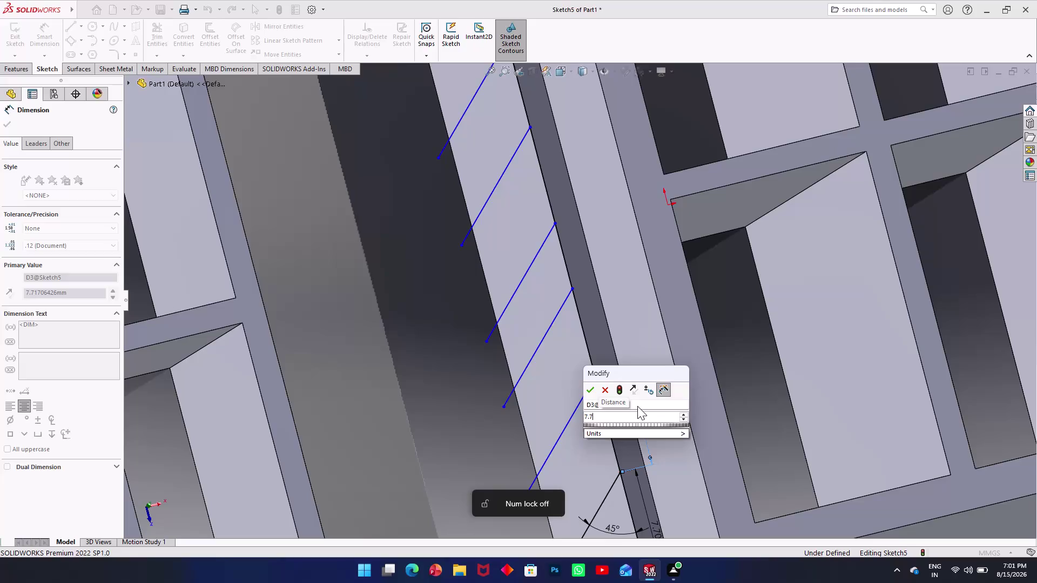
Confirm the pending 7.70 mm spacing and add the next 7.70 mm endpoint dimension.
key(Return)
scroll(up, 3)
scroll(down, 3)
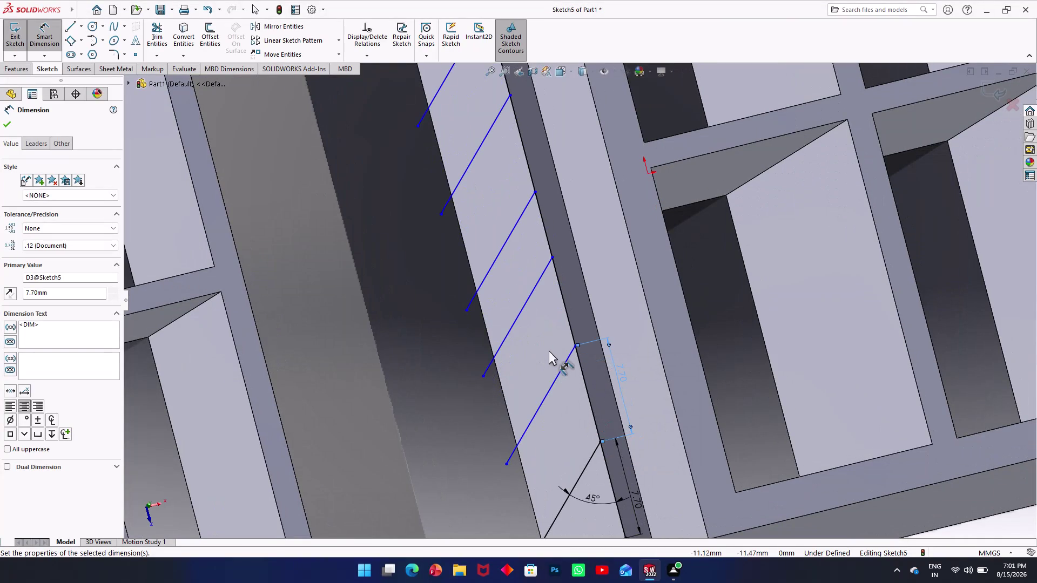
click(573, 344)
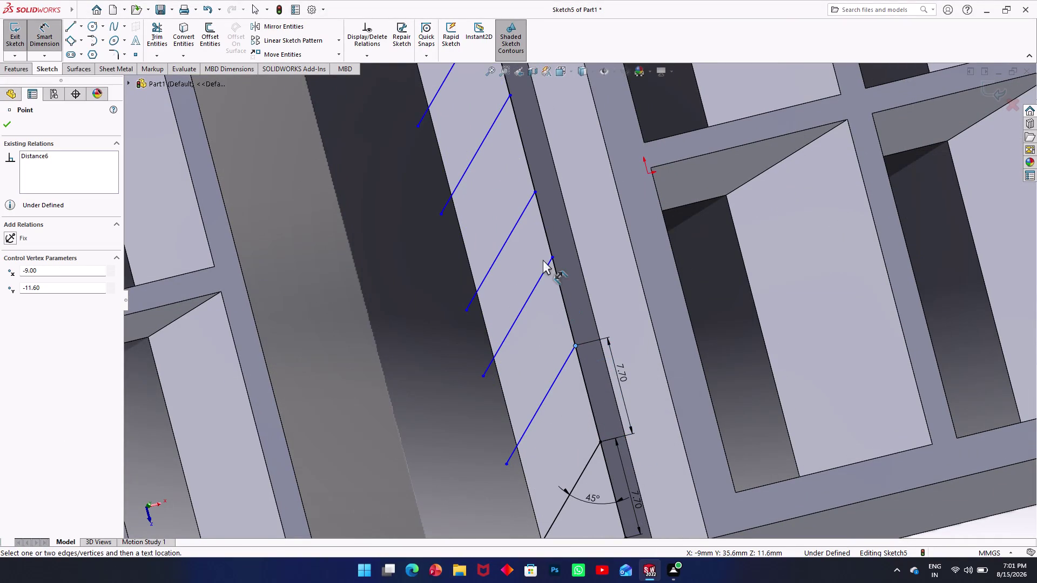
click(553, 255)
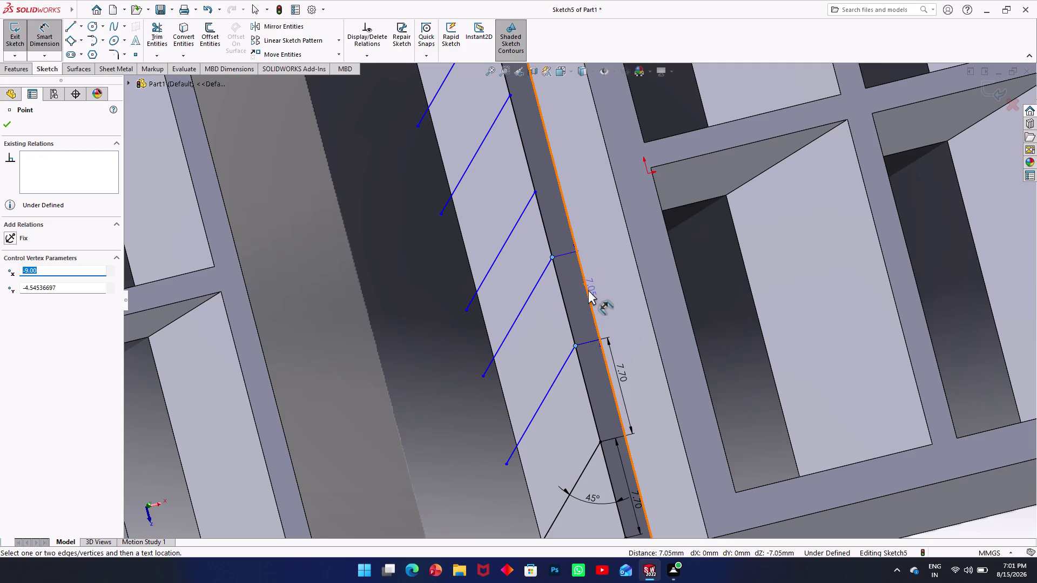
click(588, 290)
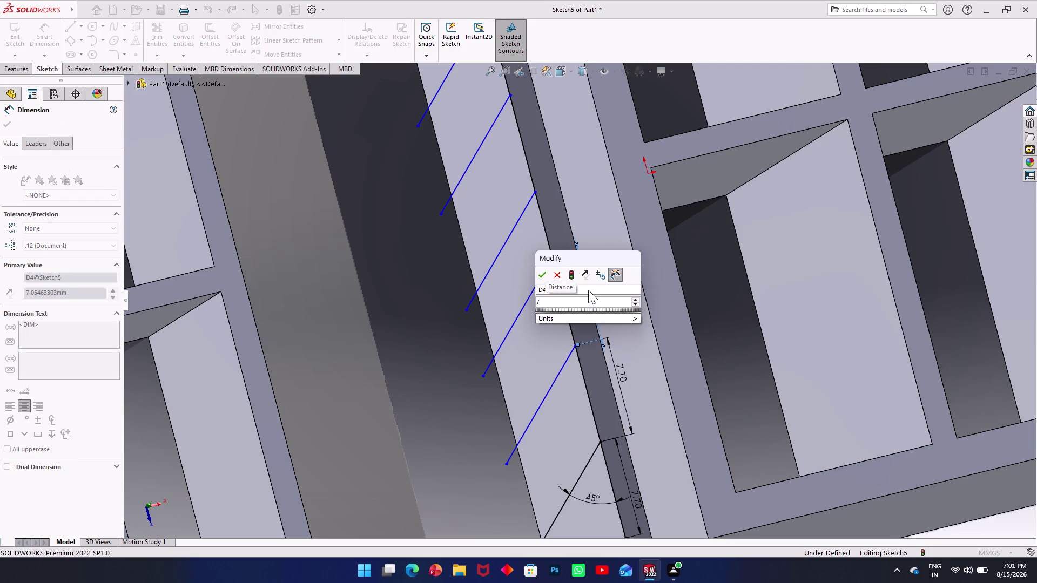
text(.7)
key(Return)
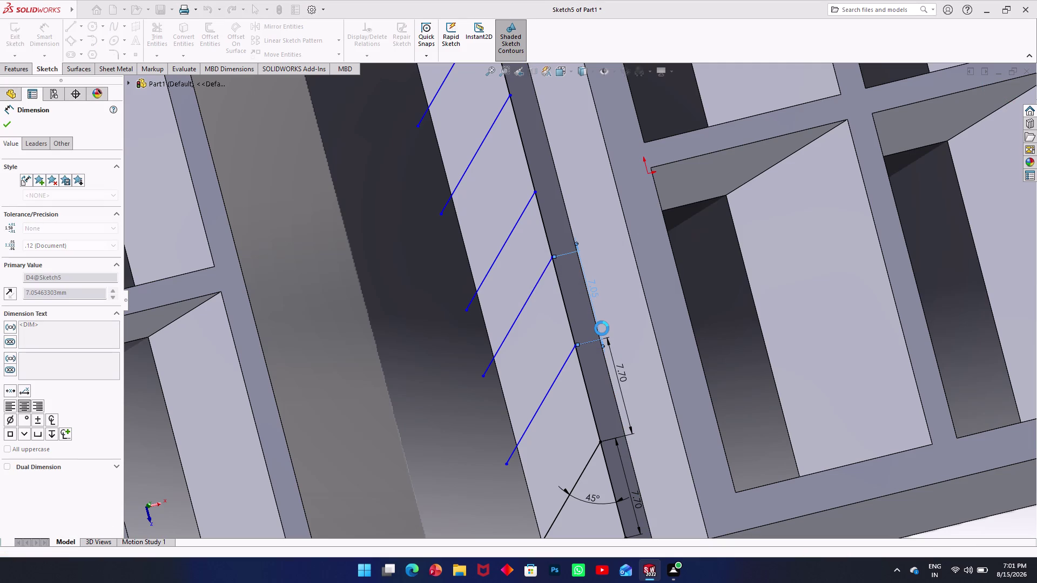
click(550, 246)
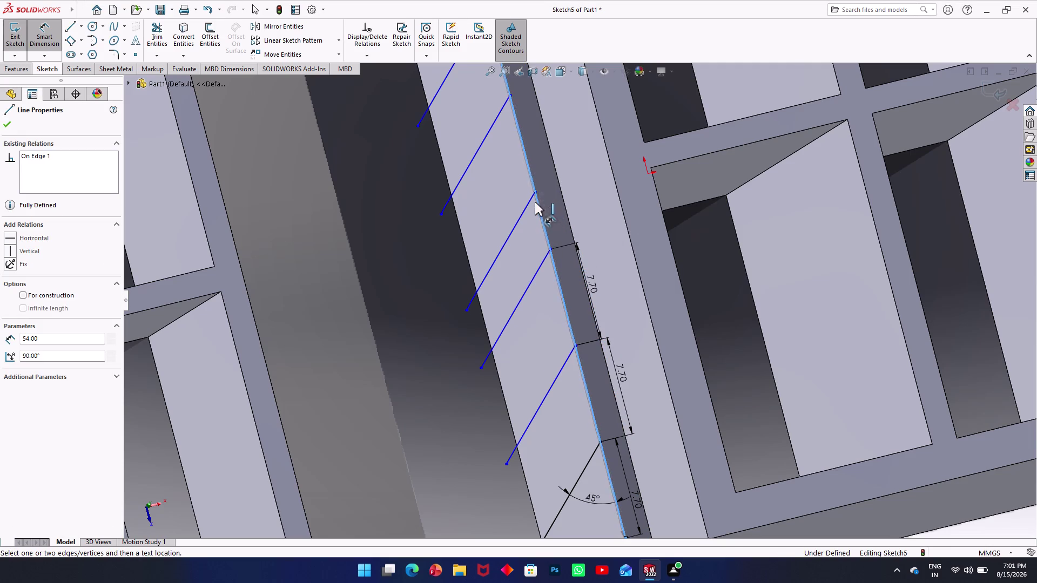
key(Escape)
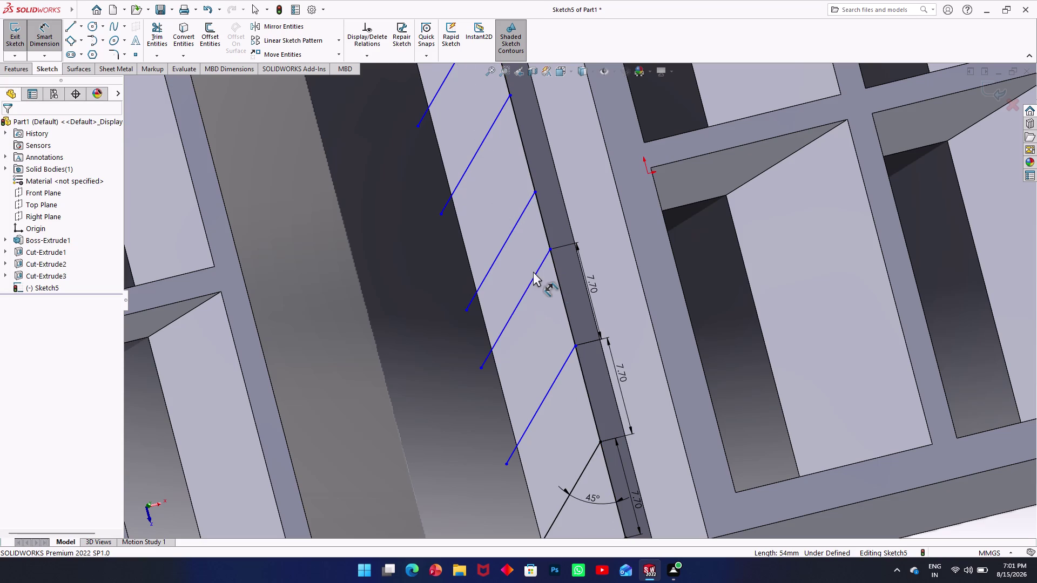
Add two more 7.70 mm spacing dimensions between endpoints further up the rib edge.
click(548, 251)
click(533, 191)
click(570, 212)
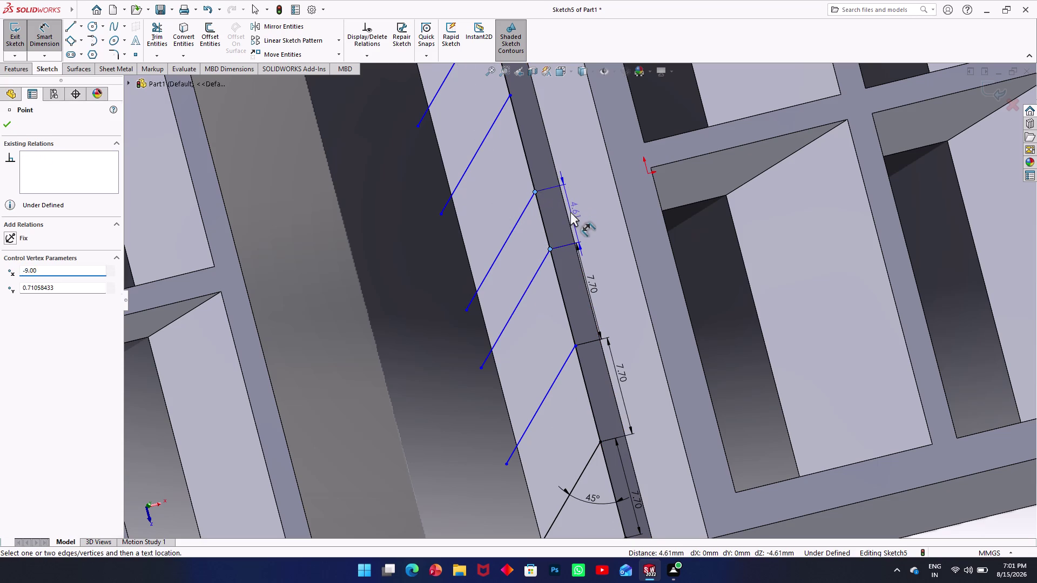
text(7.)
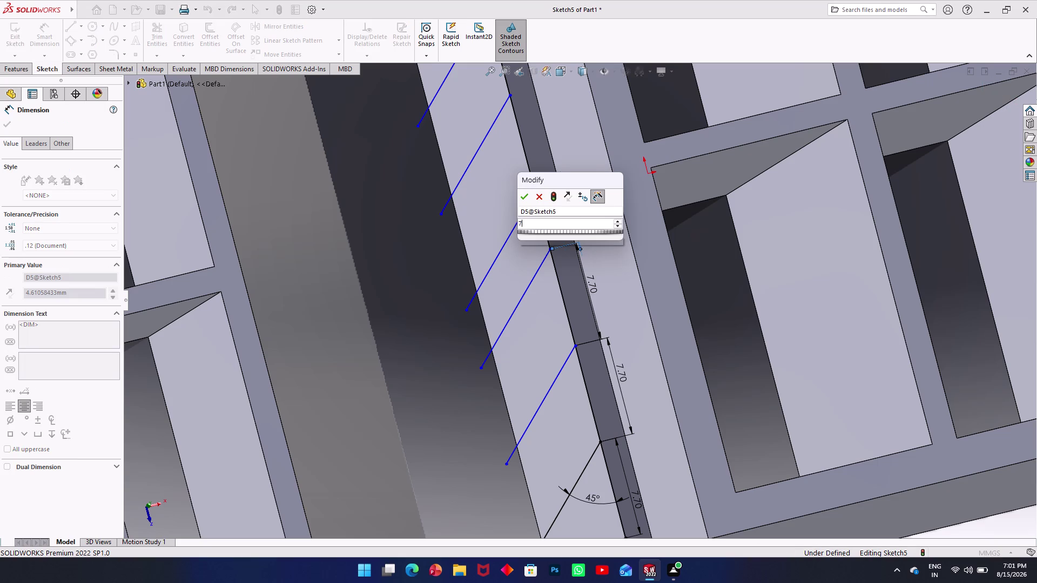
text(7)
key(Return)
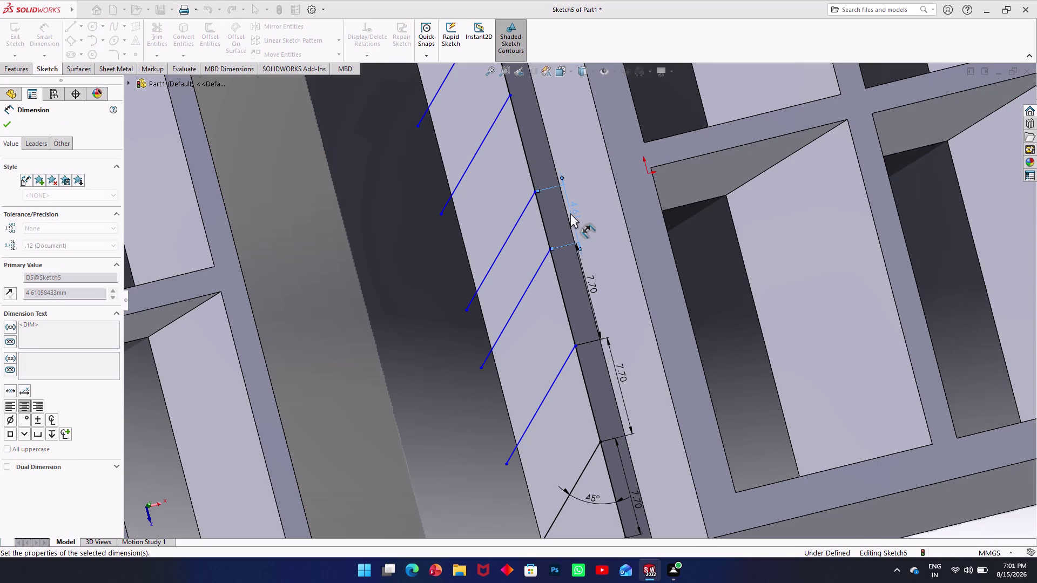
scroll(up, 3)
scroll(down, 3)
scroll(up, 3)
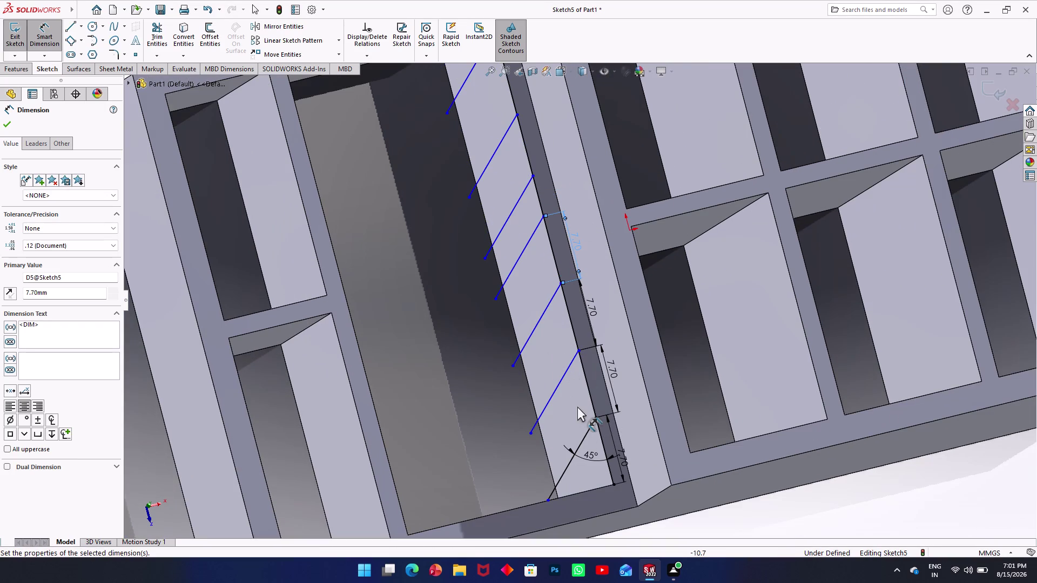
scroll(down, 3)
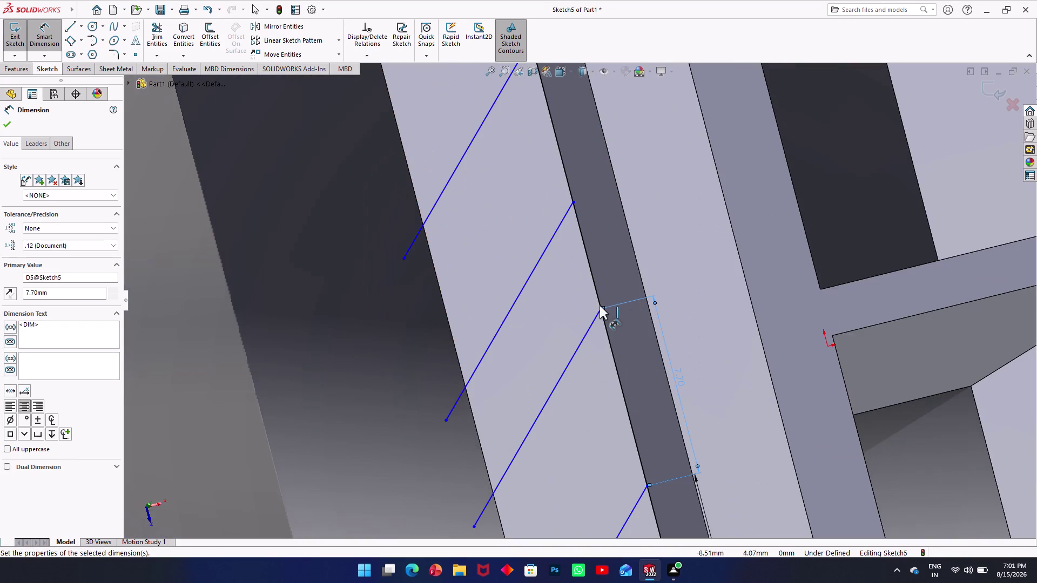
click(600, 309)
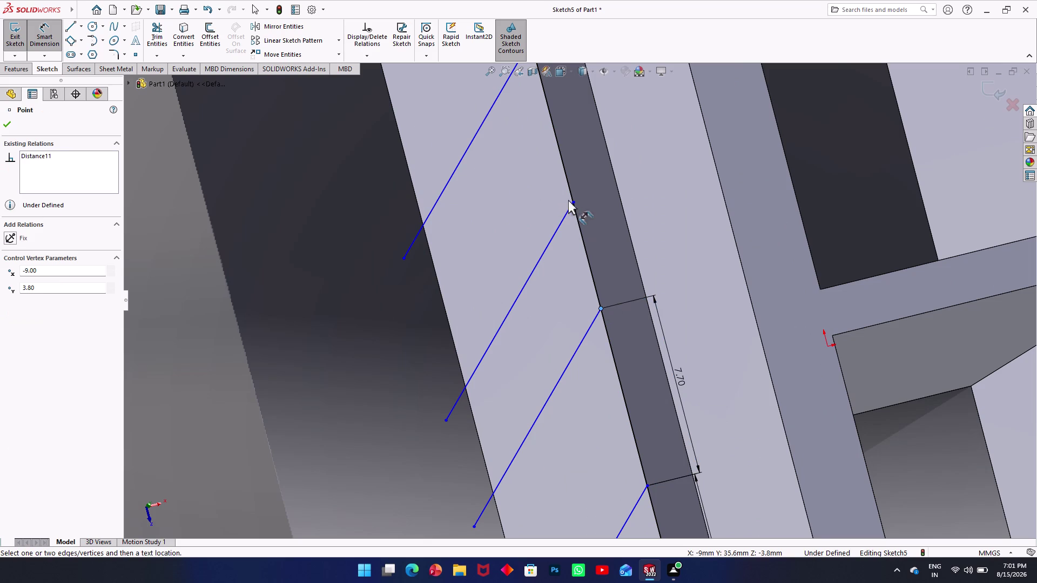
click(575, 202)
click(614, 236)
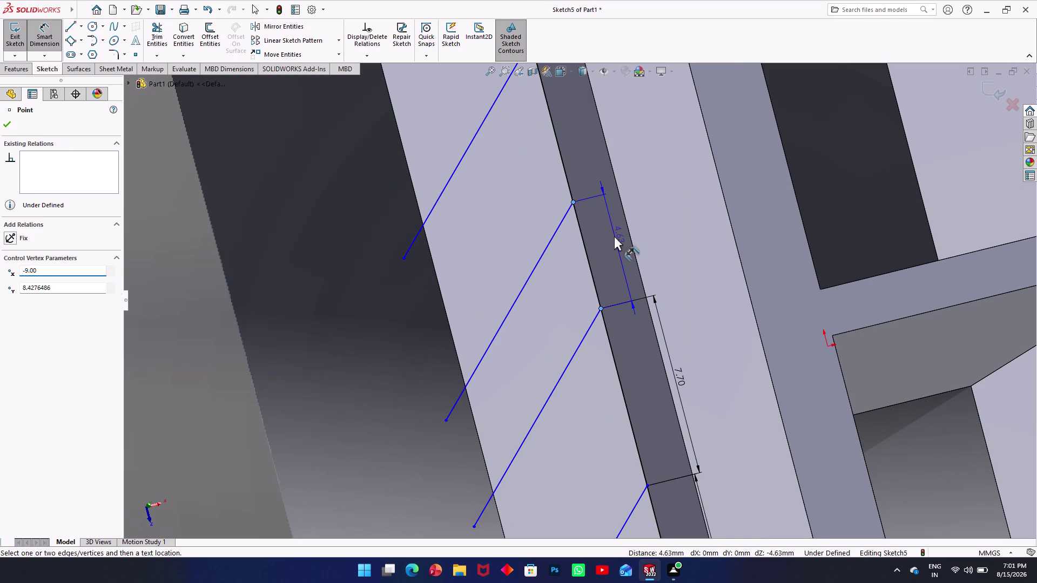
text(7.)
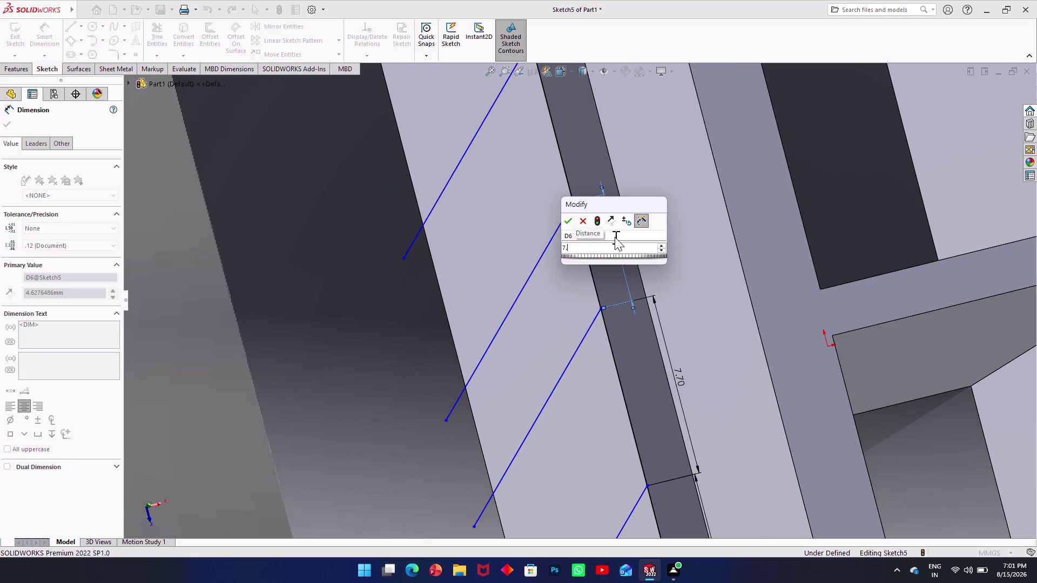
text(7)
key(Return)
scroll(up, 3)
scroll(down, 3)
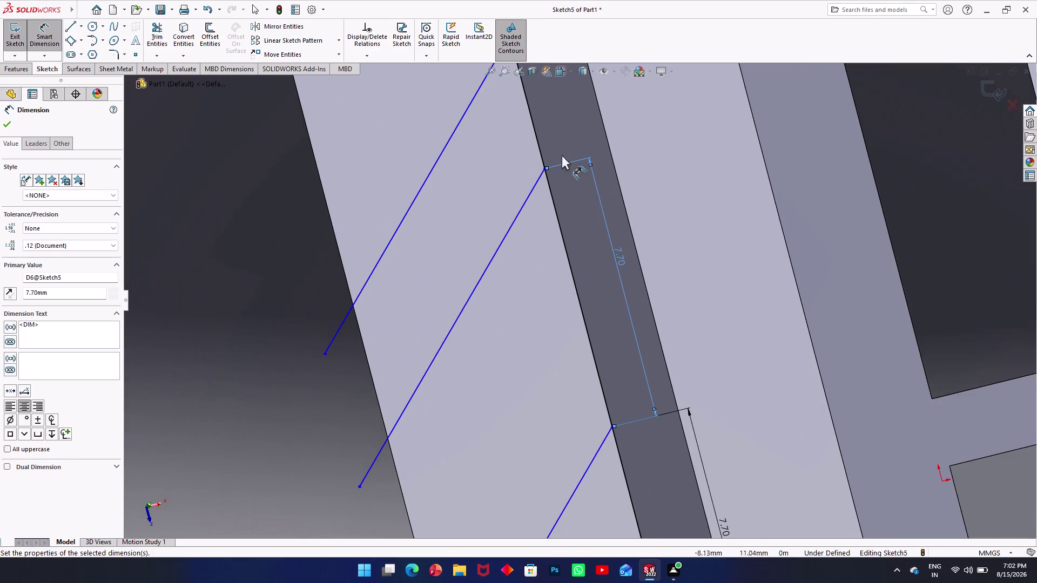
Orbit to the upper rib edge and dimension the next endpoint pair to 7.70 mm.
scroll(up, 3)
scroll(up, 3)
middle_drag(521, 224, 591, 211)
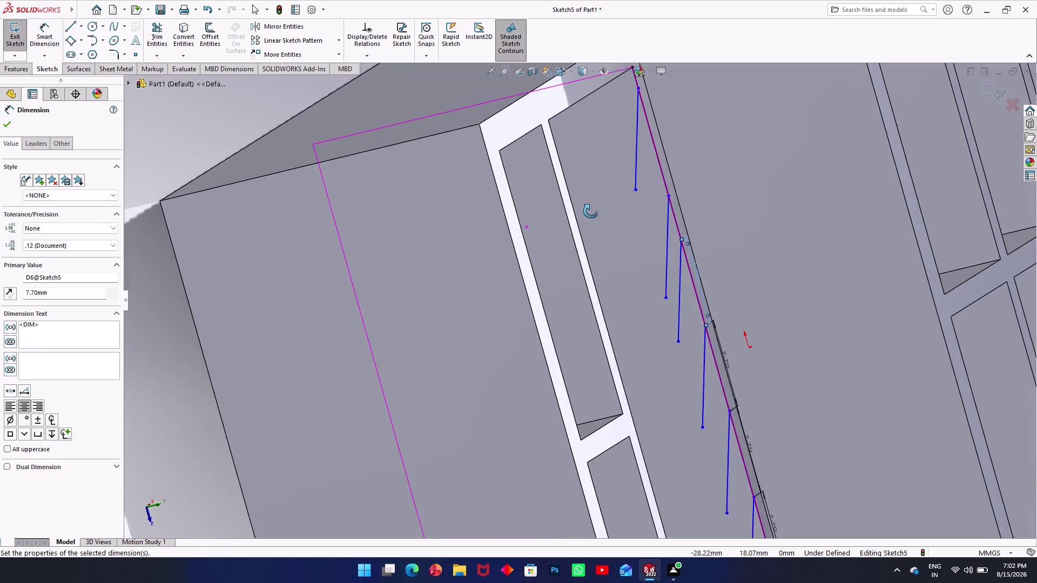
middle_drag(591, 211, 518, 250)
scroll(down, 3)
scroll(down, 3)
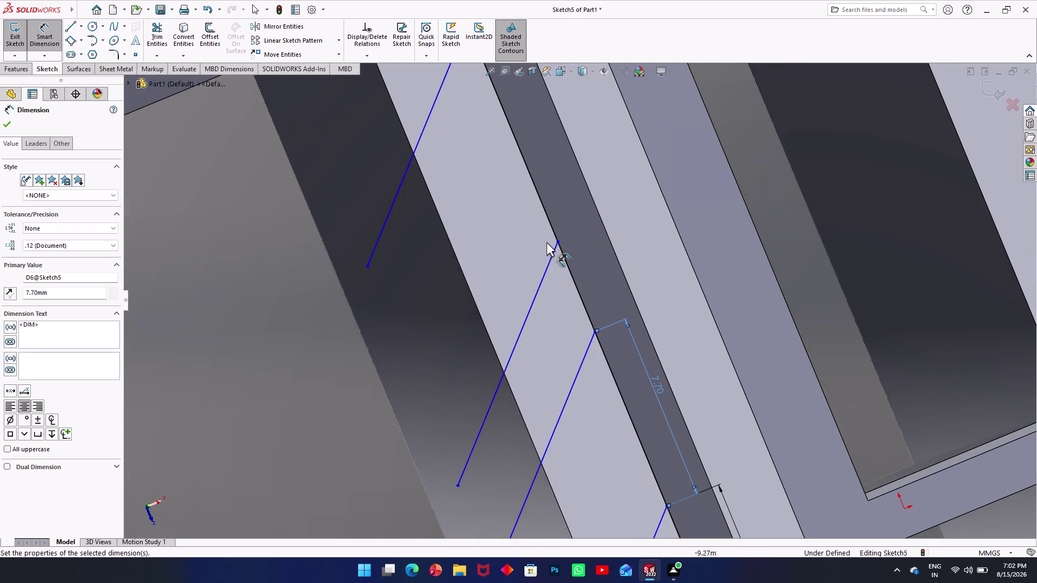
click(594, 333)
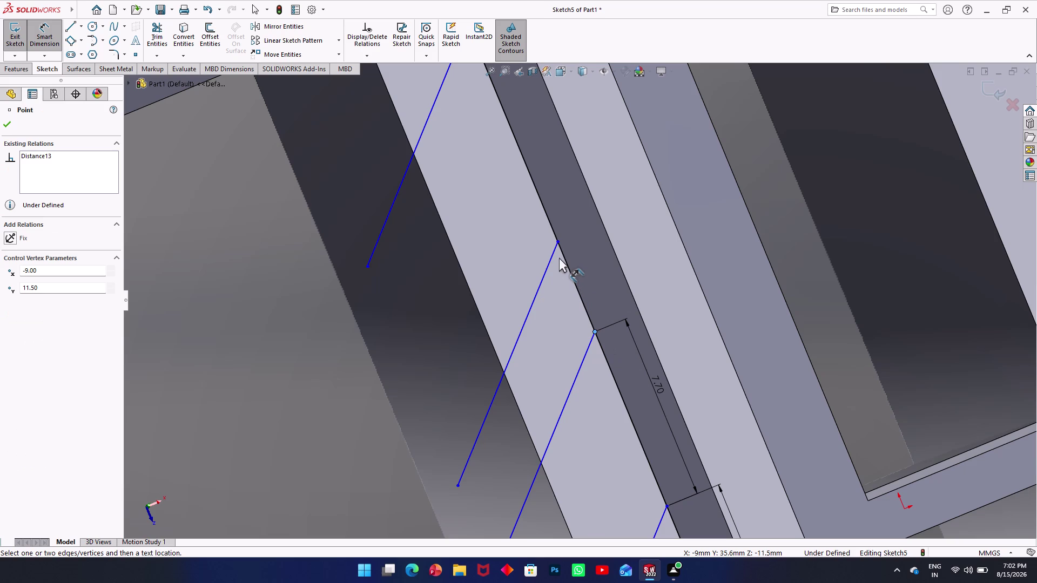
click(556, 239)
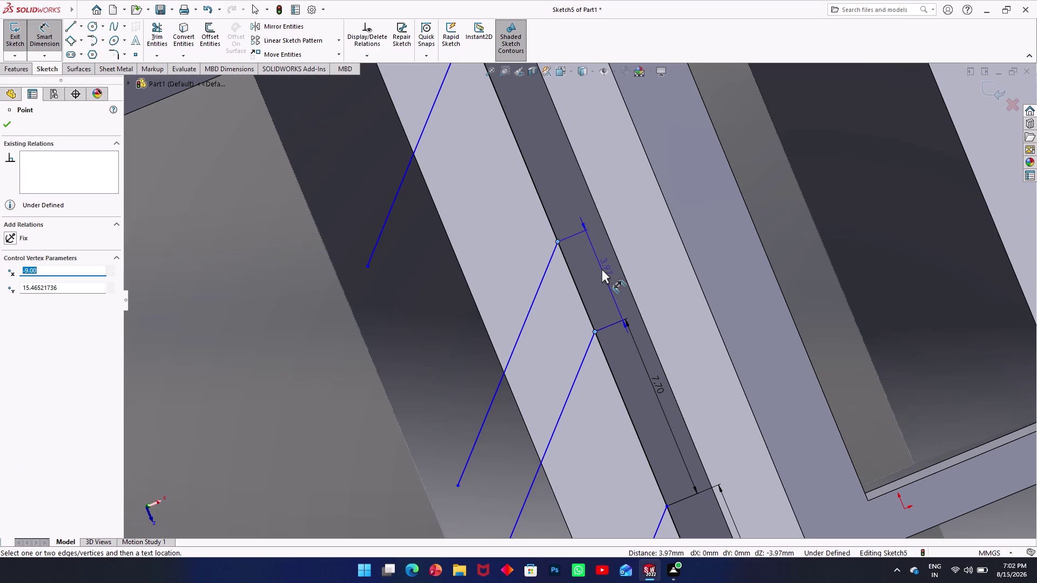
click(601, 269)
text(7)
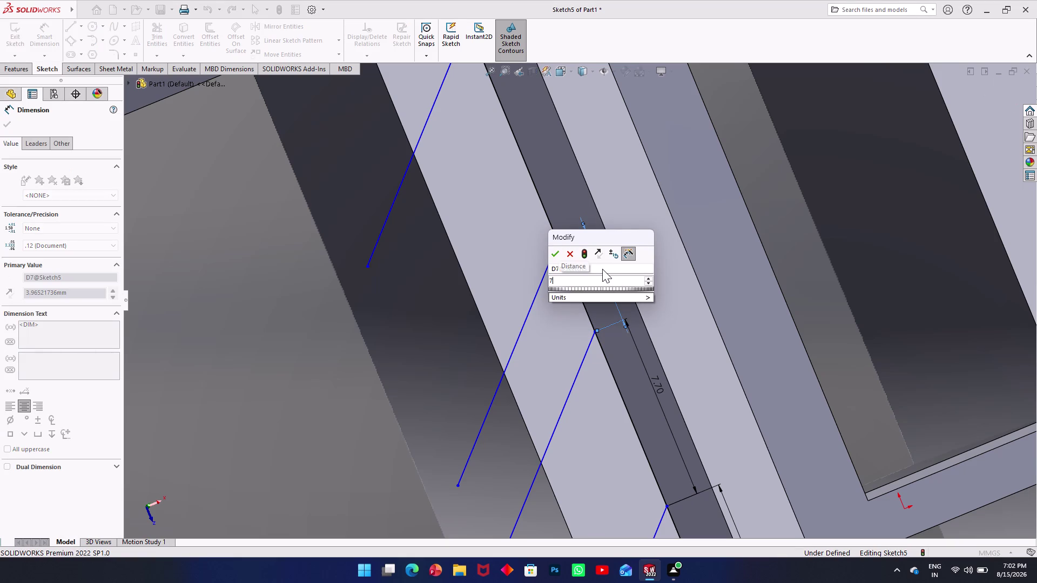
text(.7)
key(Return)
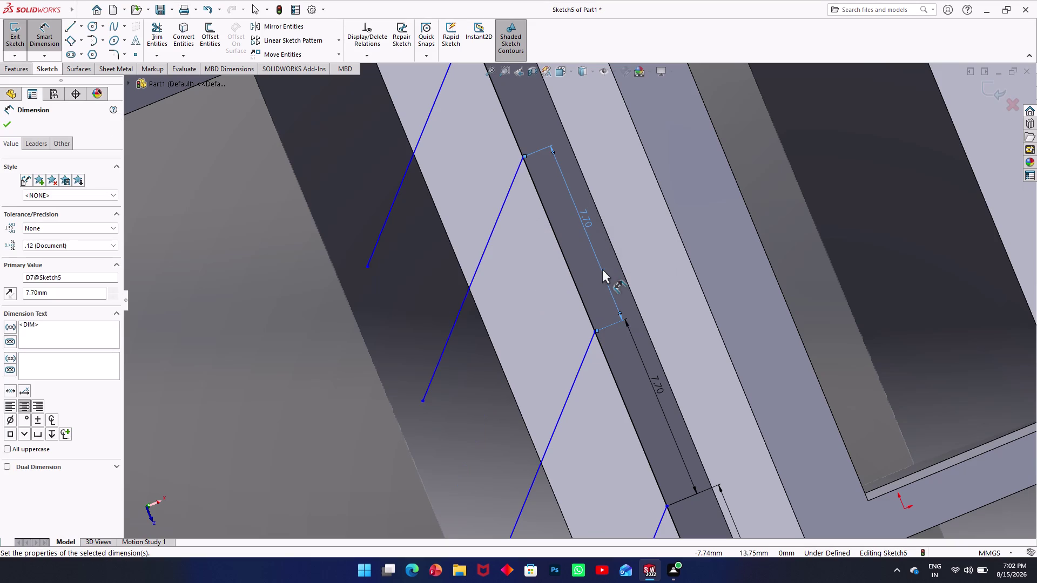
Dimension the topmost endpoint to 7.70 mm, then deselect and view the dimensioned row.
scroll(up, 3)
scroll(down, 3)
scroll(down, 3)
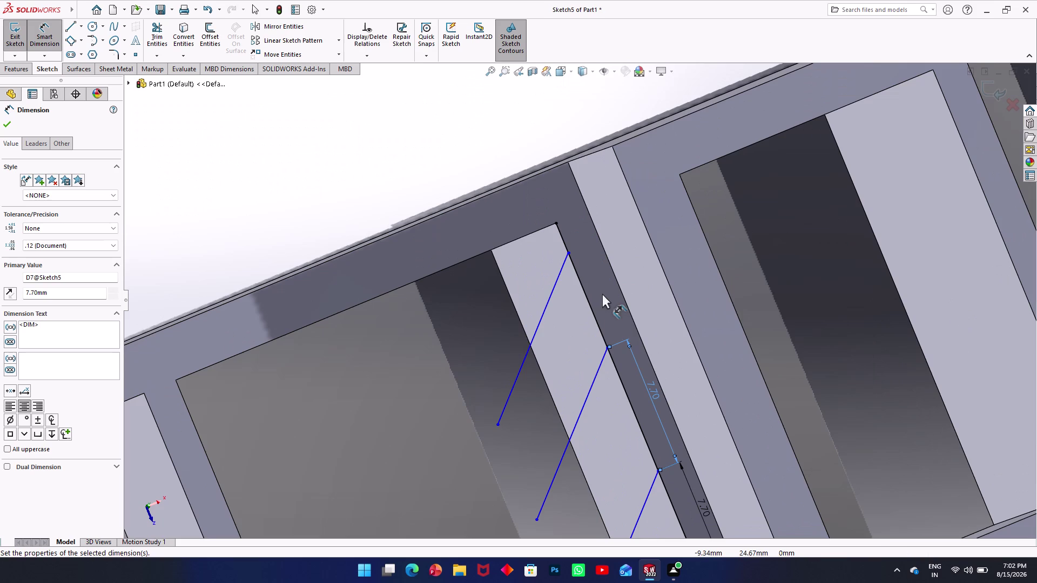
click(606, 347)
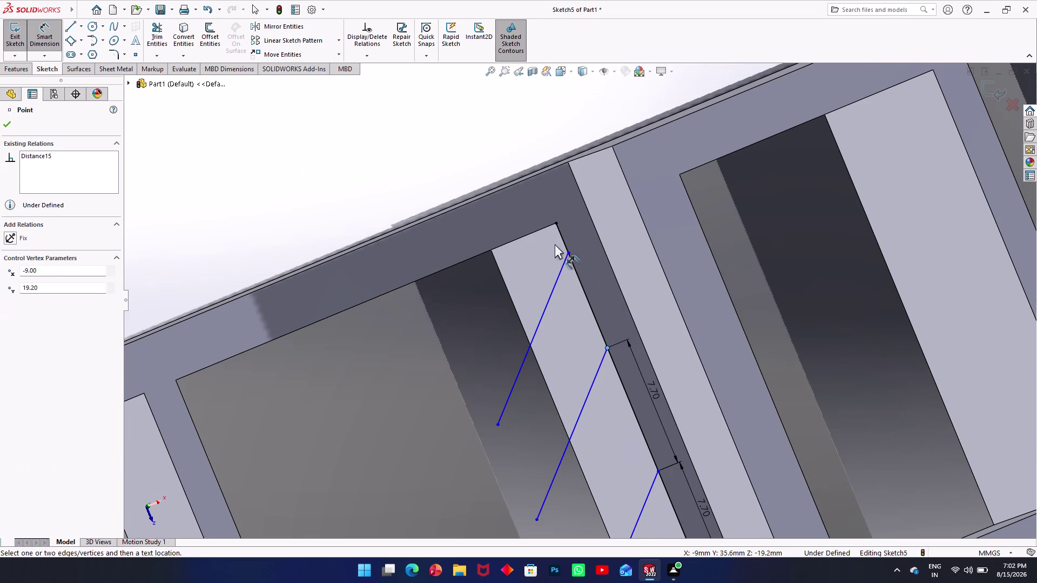
click(567, 253)
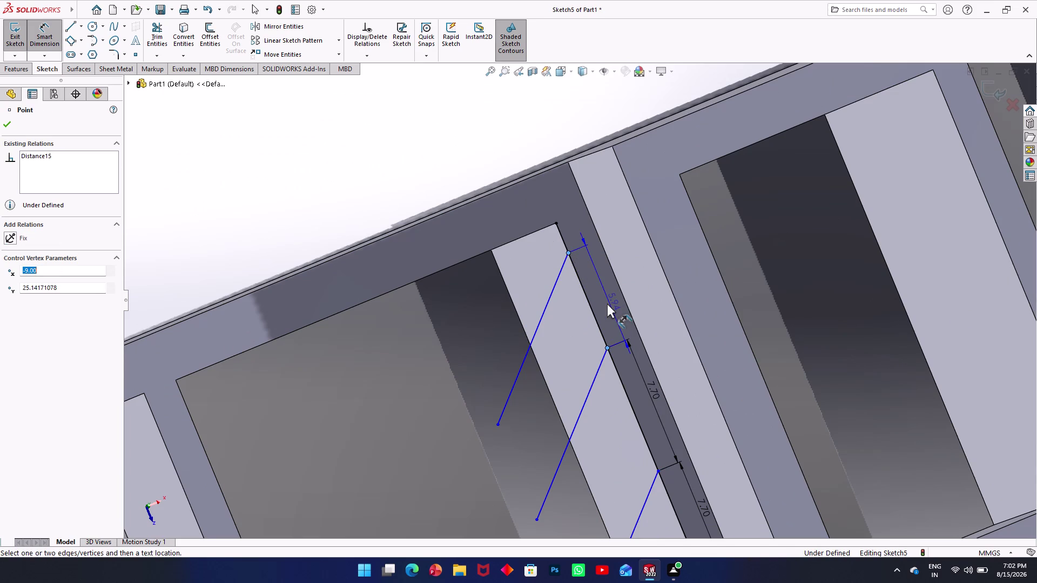
click(603, 299)
text(7)
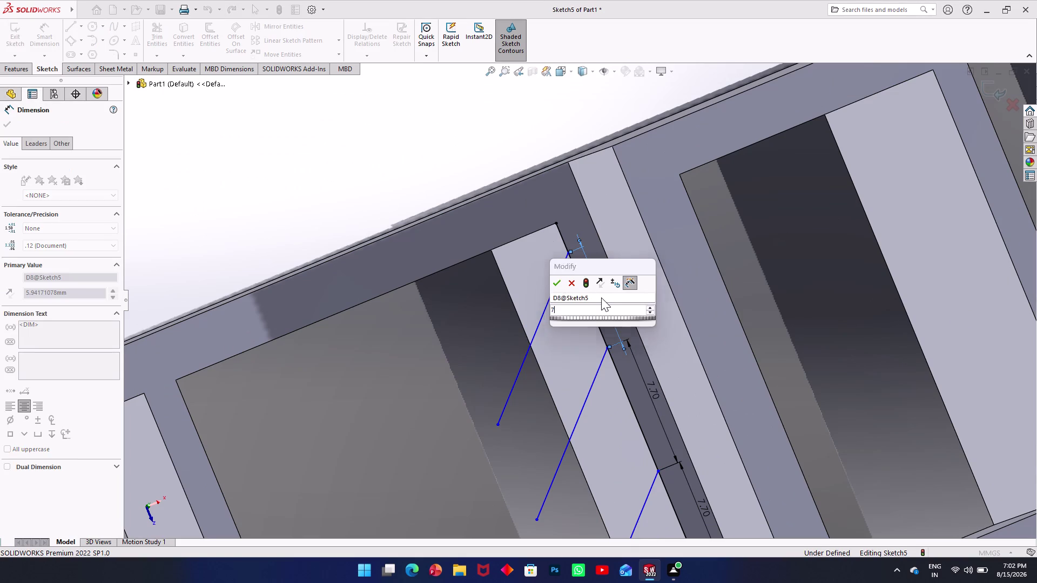
text(.7)
key(Return)
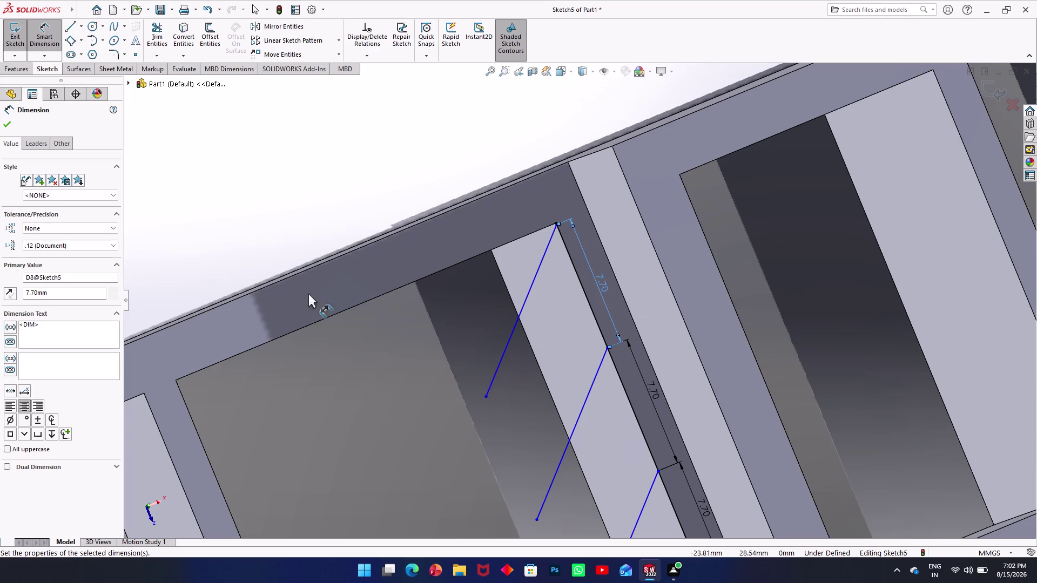
click(344, 168)
scroll(down, 3)
middle_drag(594, 390, 567, 364)
scroll(up, 3)
scroll(up, 3)
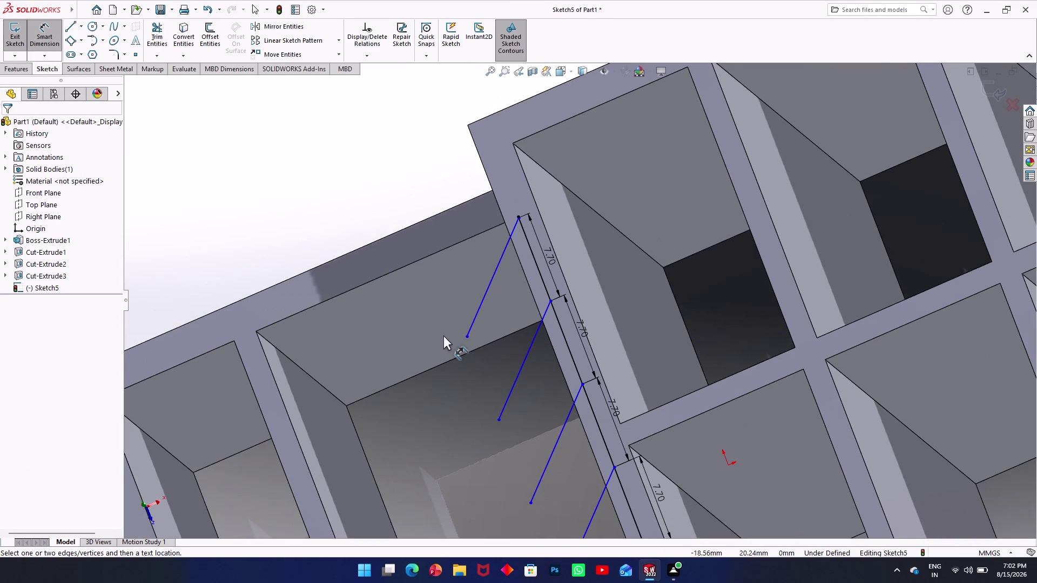
Select diagonal lines and the pocket's inner edge, and rotate the view into the pocket.
key(Escape)
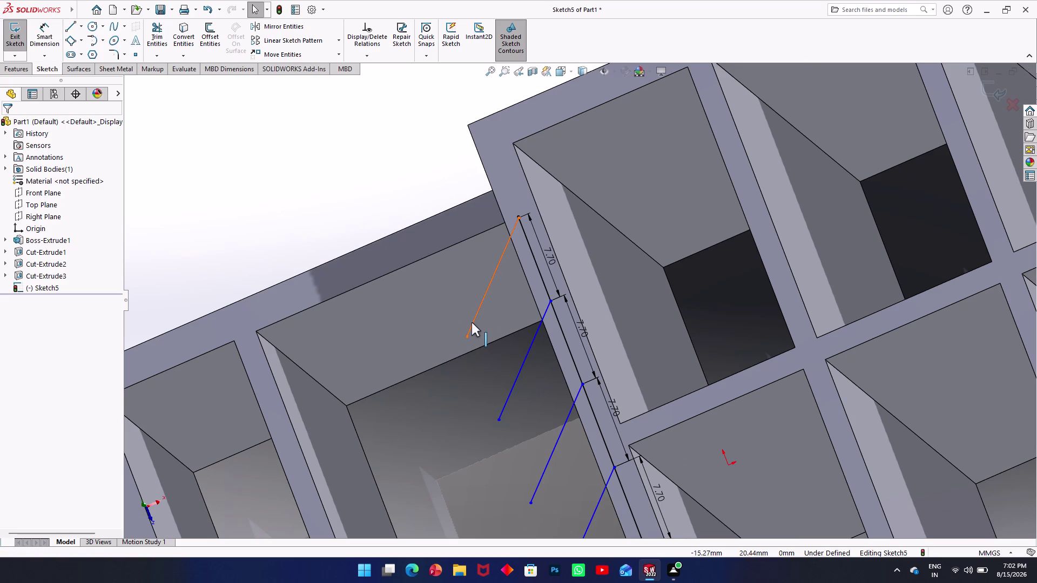
click(471, 322)
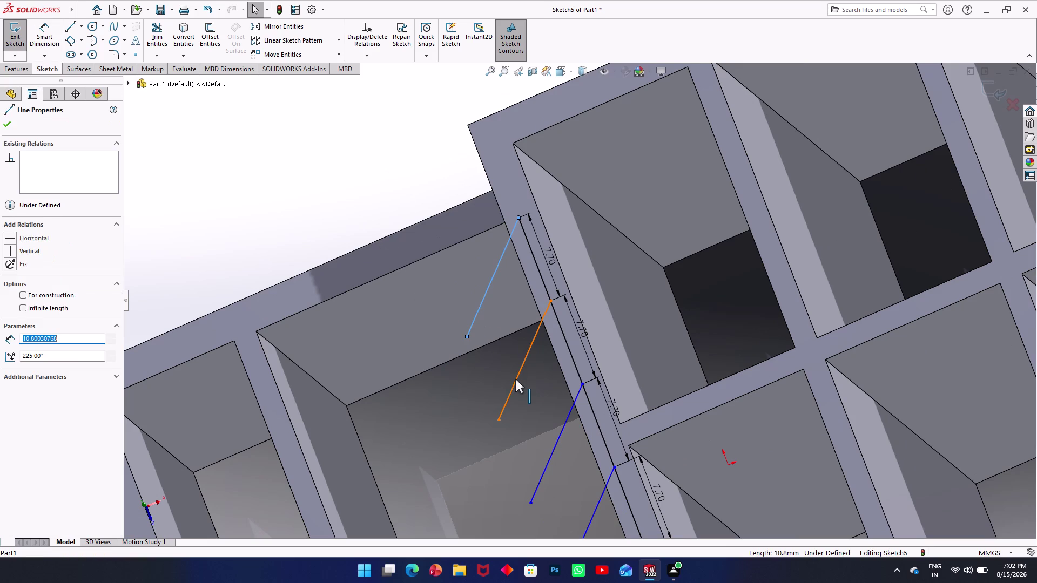
click(516, 379)
middle_drag(559, 476, 546, 350)
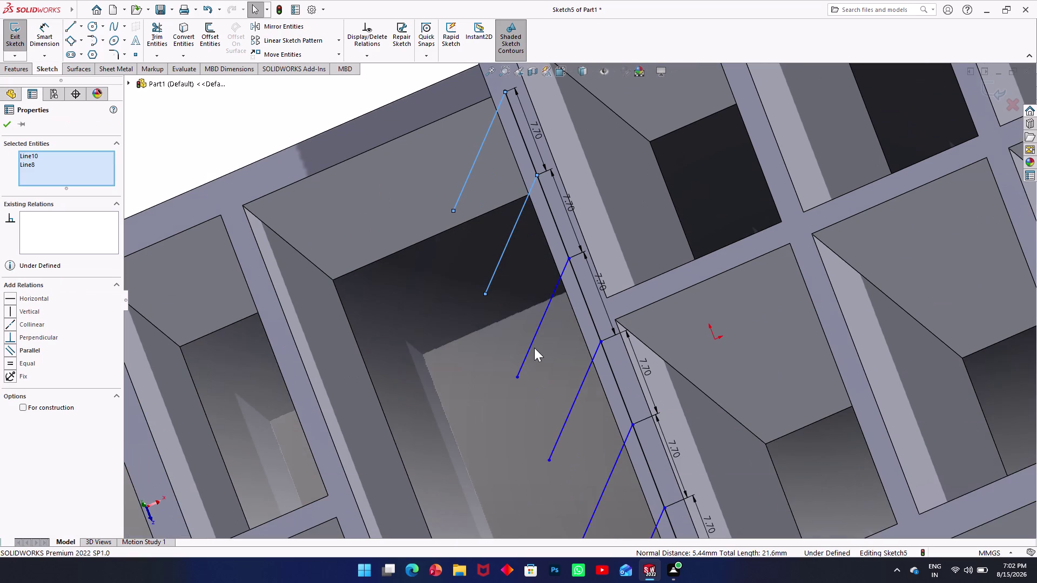
key(Escape)
key(Escape)
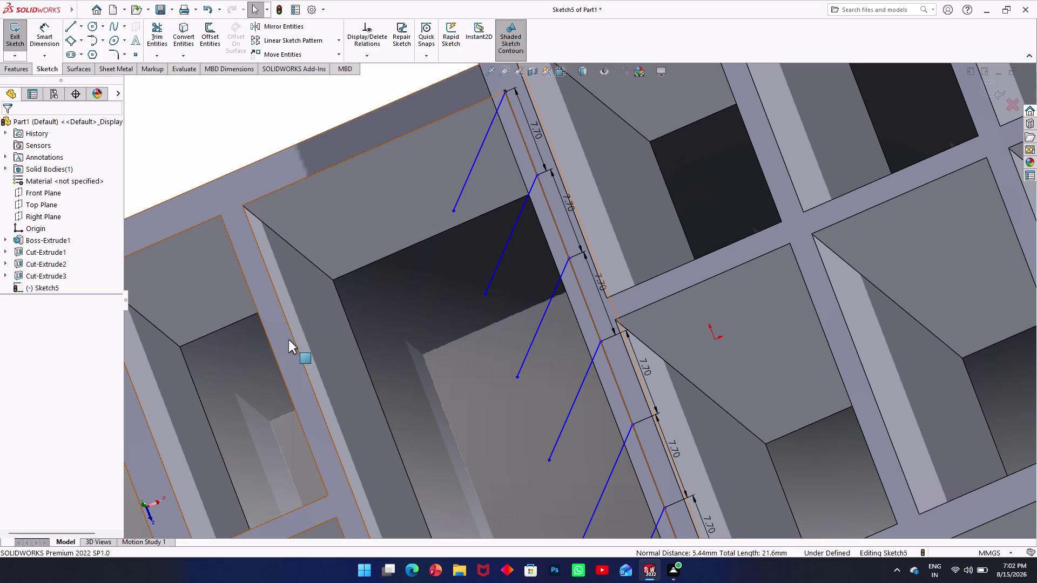
click(296, 346)
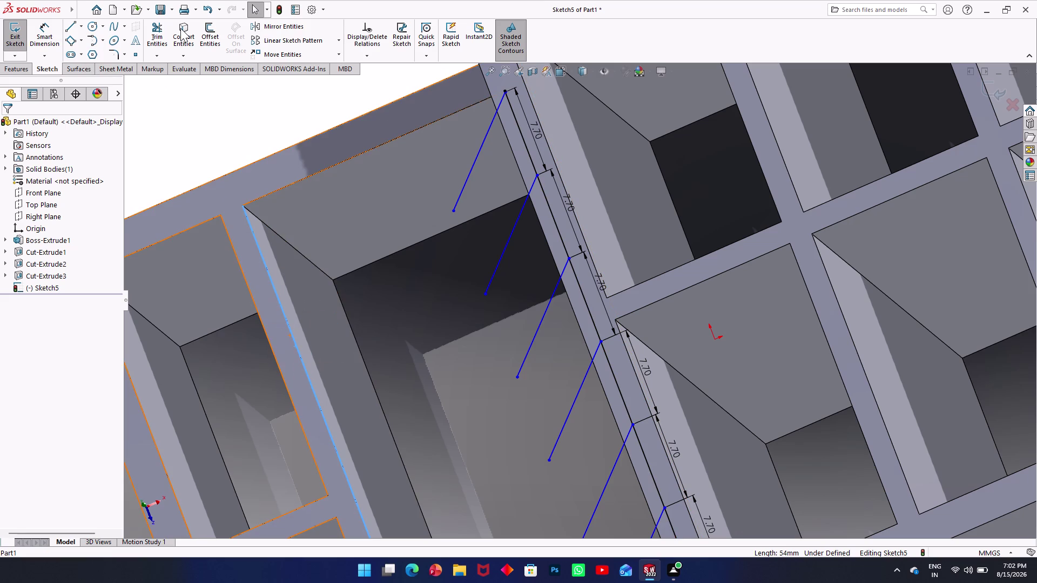
click(173, 39)
middle_drag(236, 181, 276, 189)
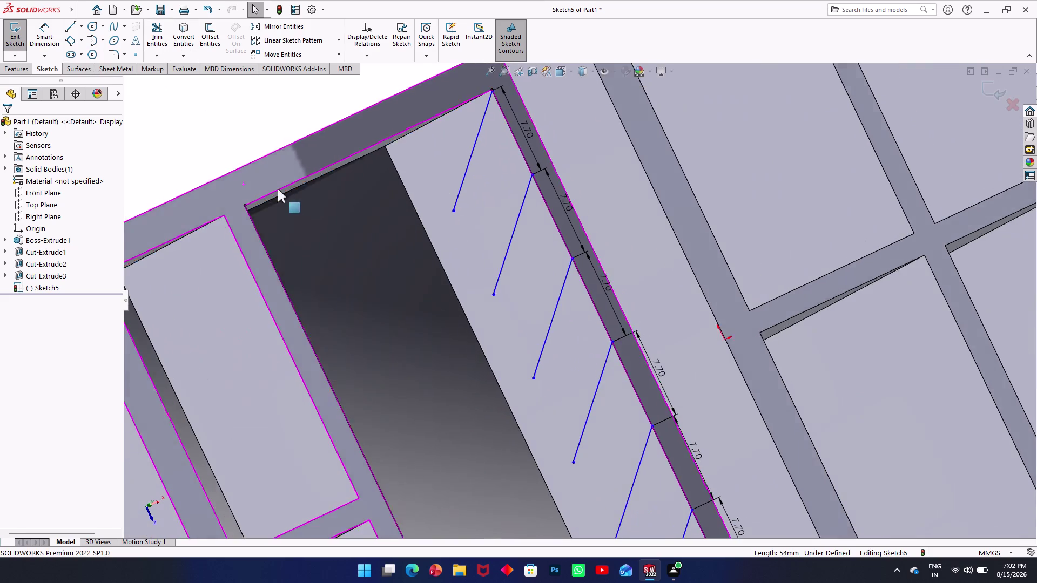
middle_drag(276, 189, 277, 189)
middle_drag(194, 102, 167, 90)
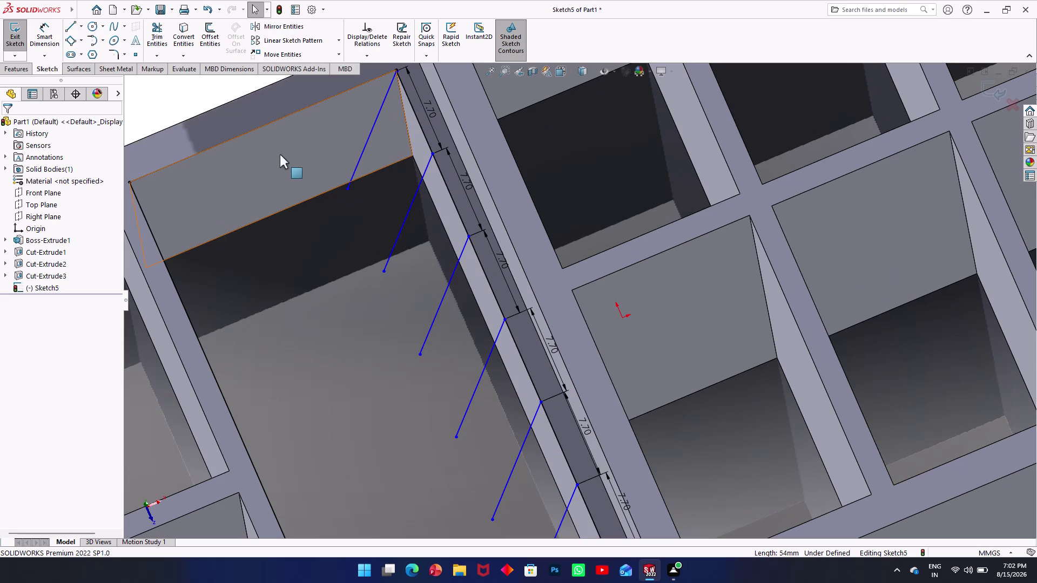
Extend four diagonal lines across the pocket; a fifth is refused with a warning.
click(155, 54)
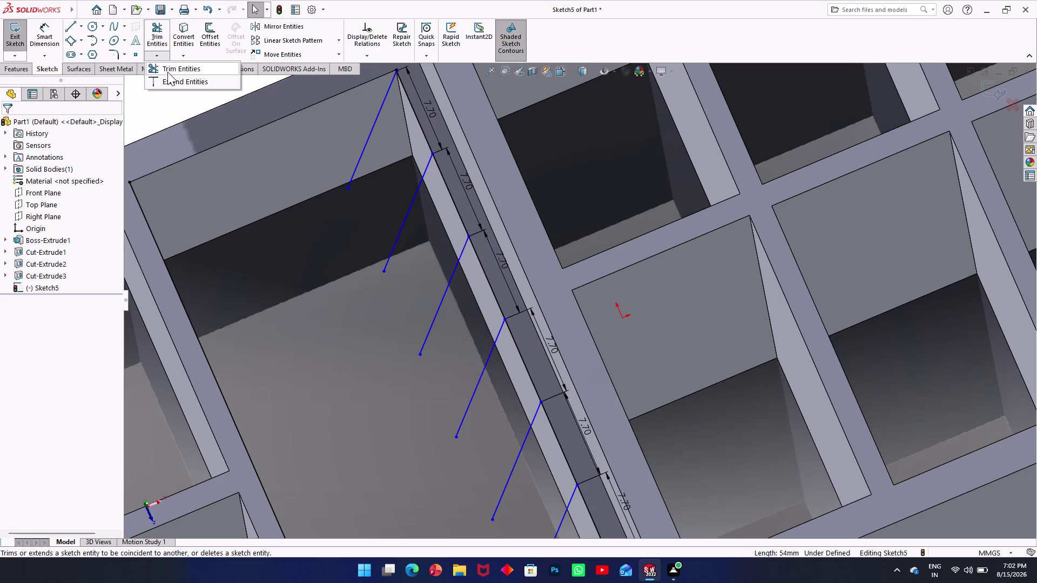
click(170, 78)
click(372, 133)
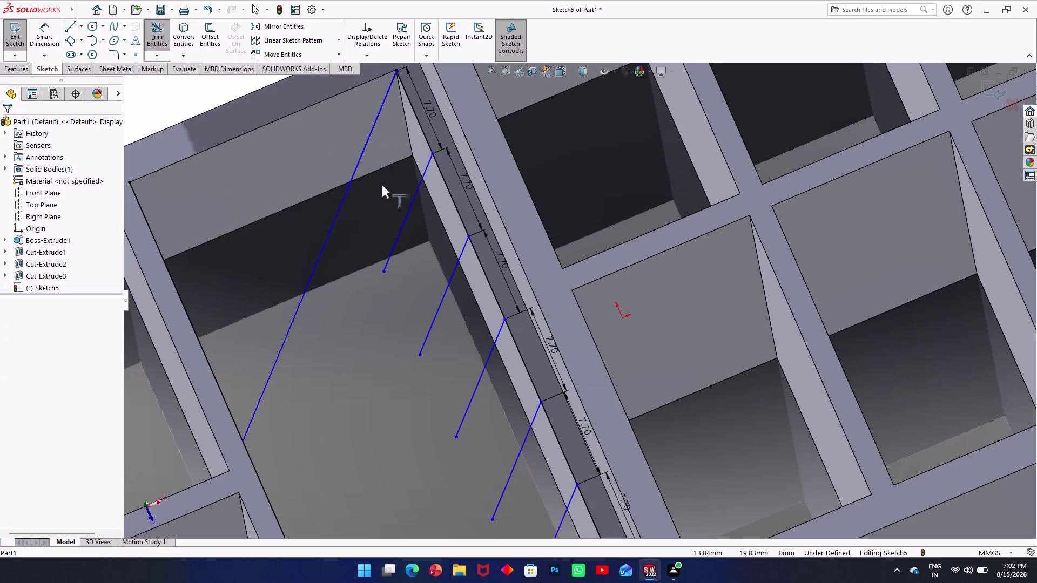
click(404, 225)
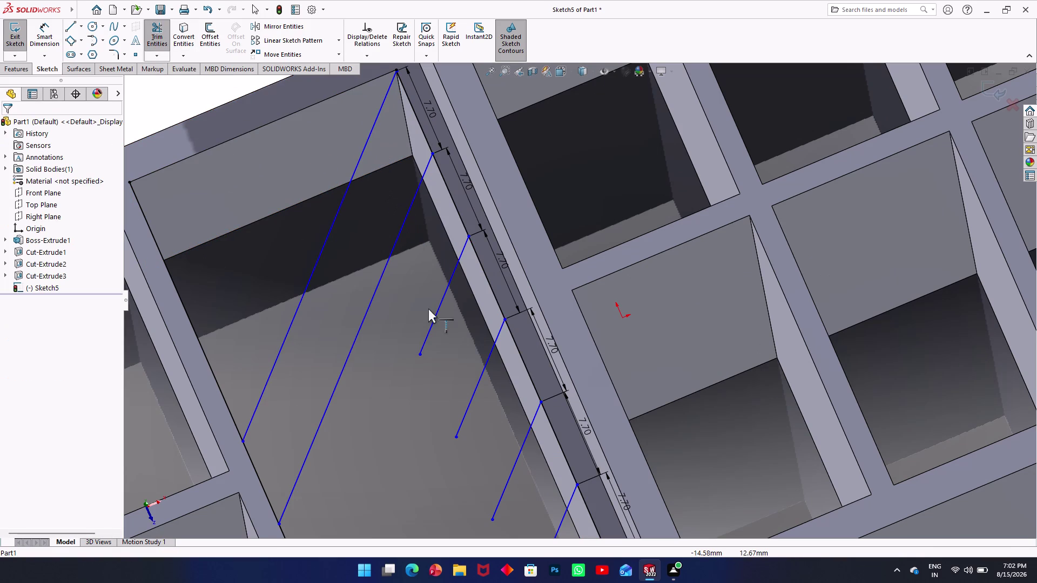
click(434, 318)
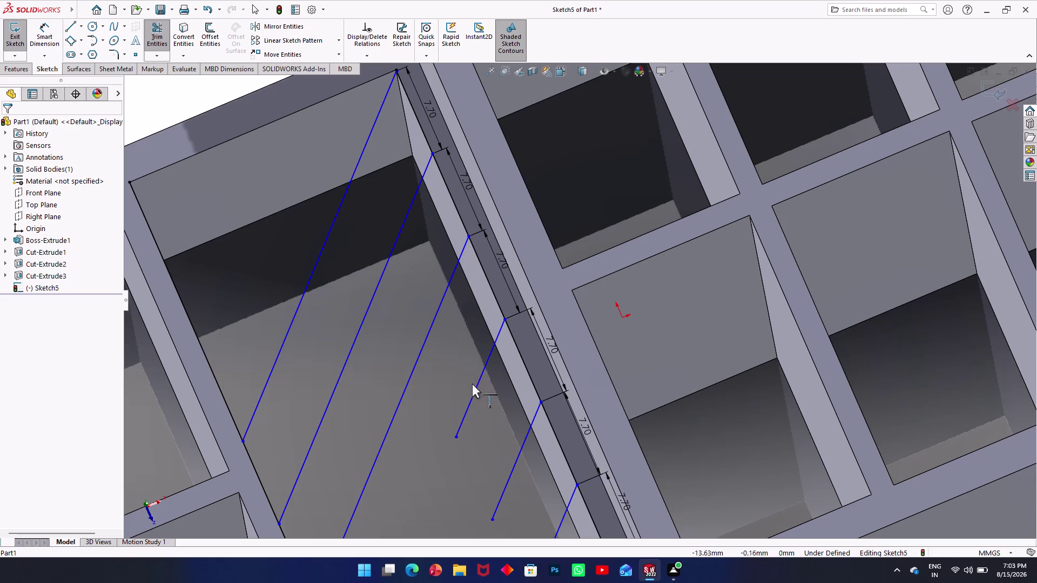
click(475, 390)
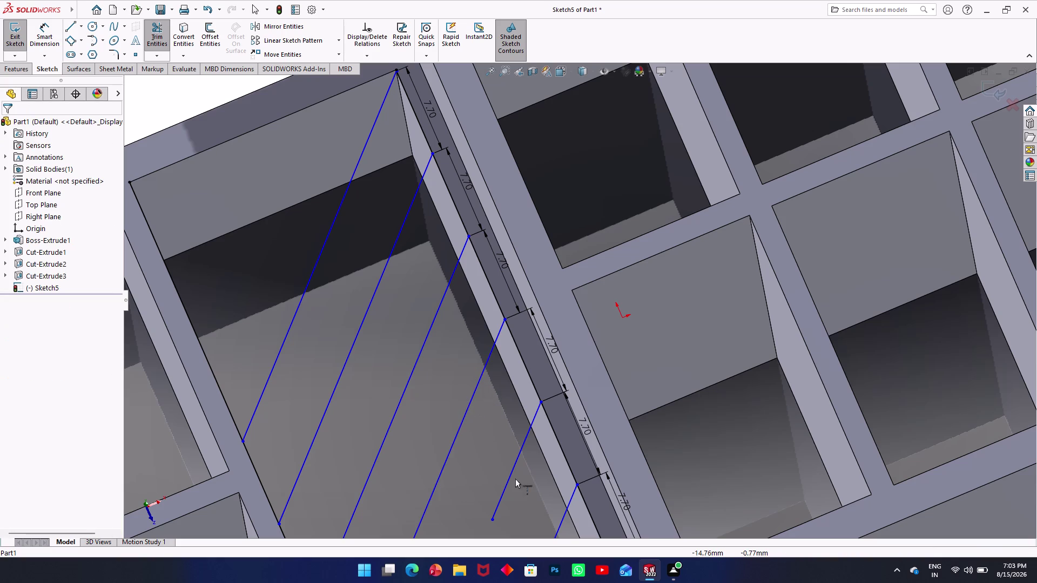
click(511, 475)
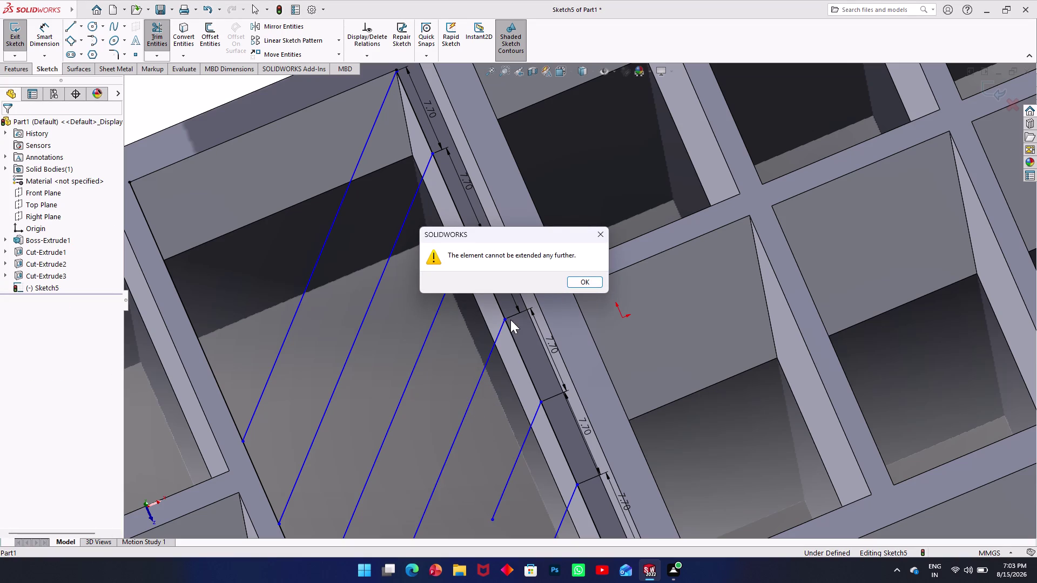
click(580, 284)
Try extending another short diagonal line, dismiss the warning, and orbit around the pocket.
middle_drag(461, 434, 451, 409)
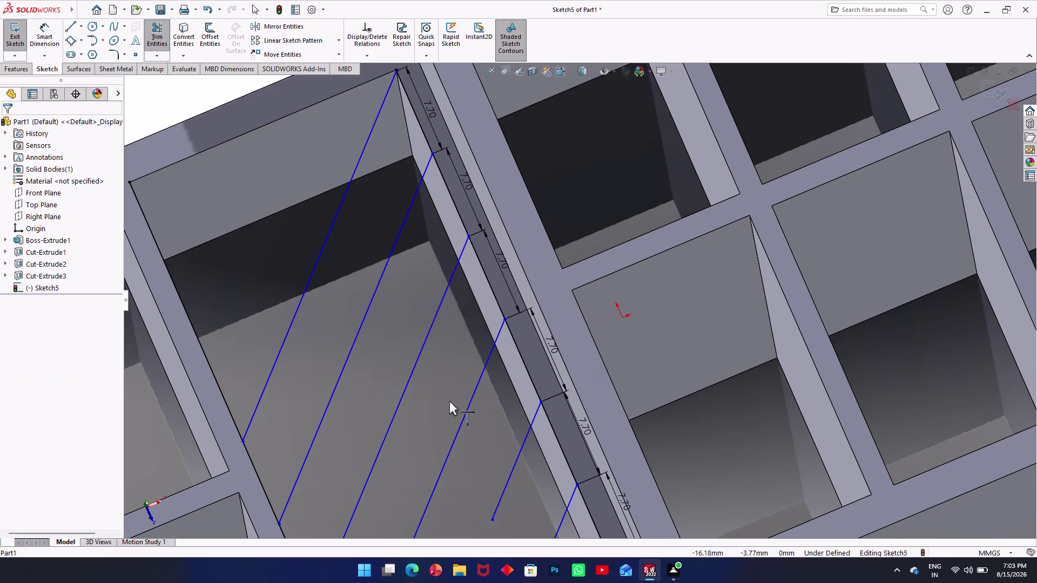
middle_drag(451, 408, 446, 302)
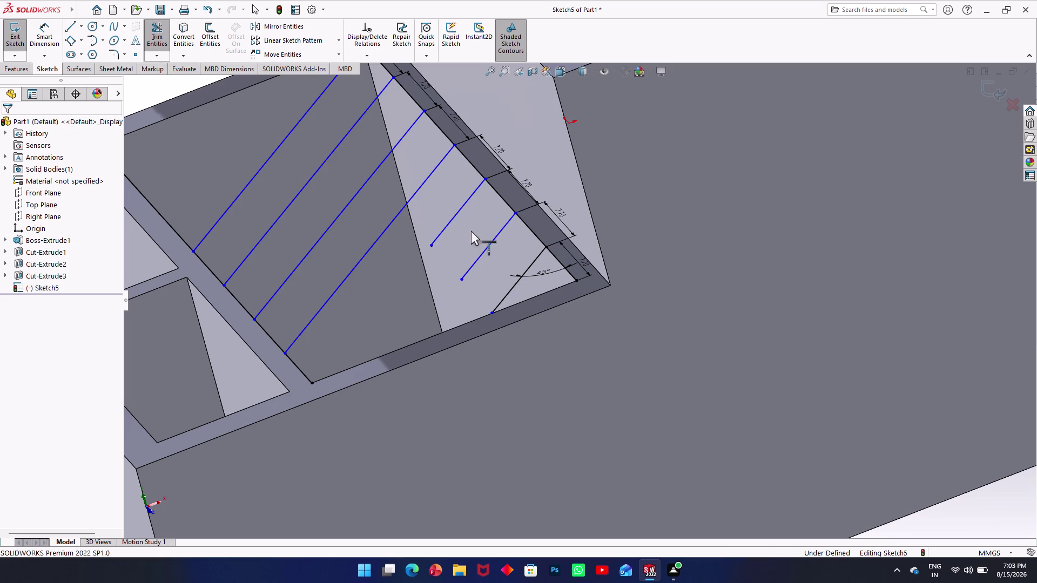
click(448, 226)
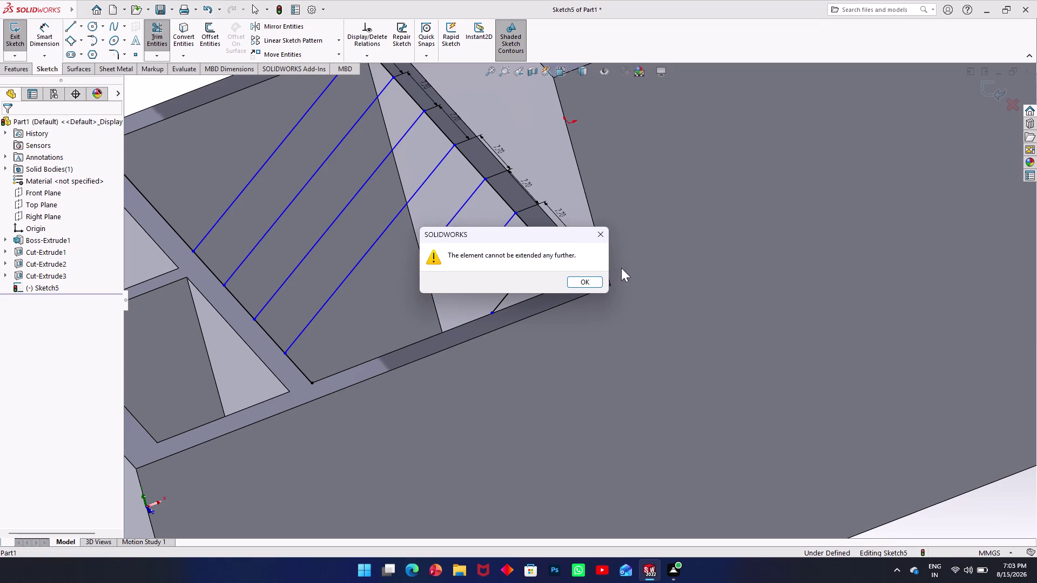
click(595, 232)
middle_drag(353, 243, 357, 276)
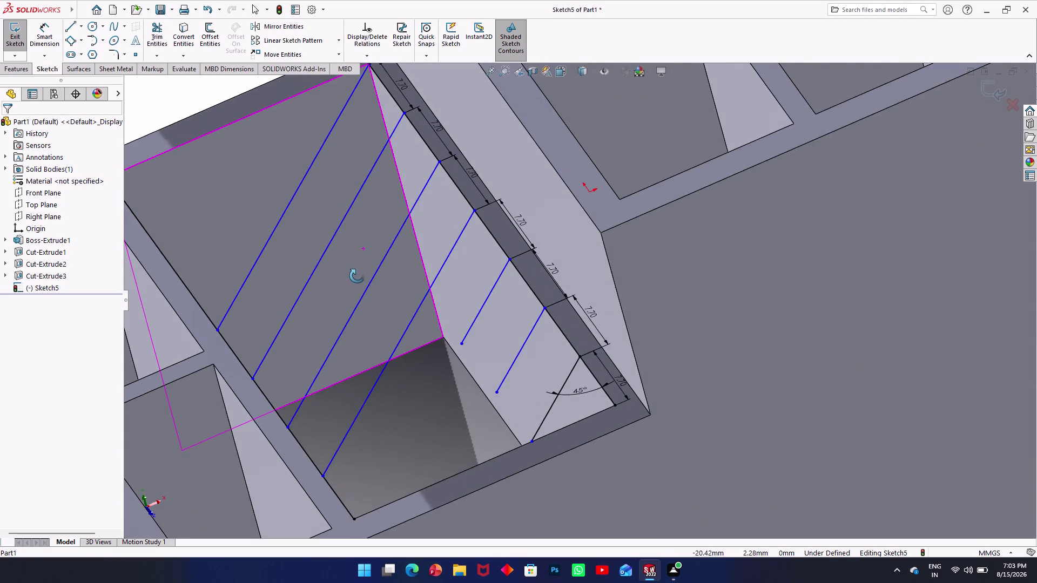
middle_drag(357, 276, 357, 291)
scroll(up, 3)
scroll(up, 3)
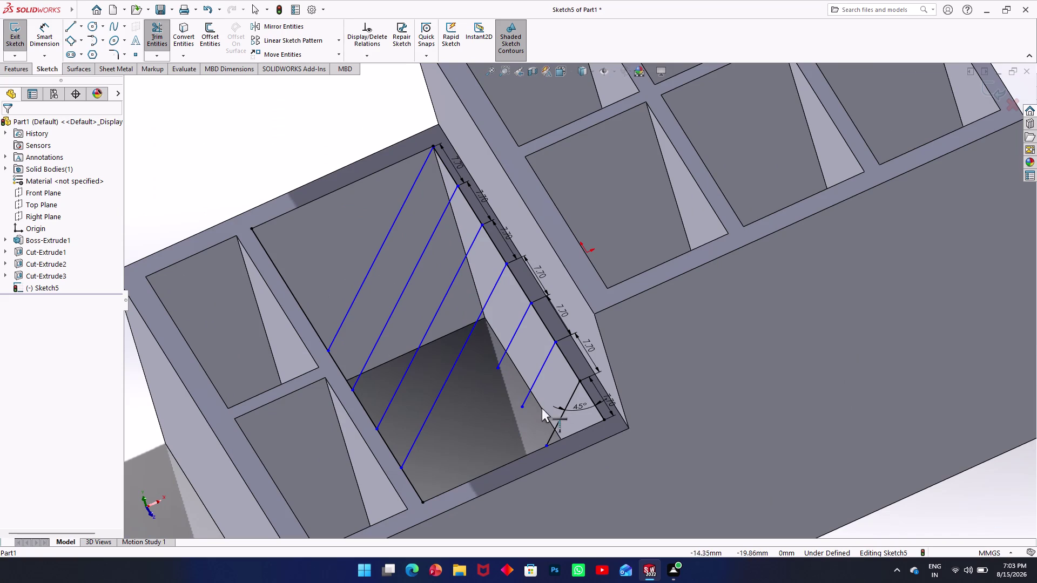
middle_drag(522, 403, 575, 364)
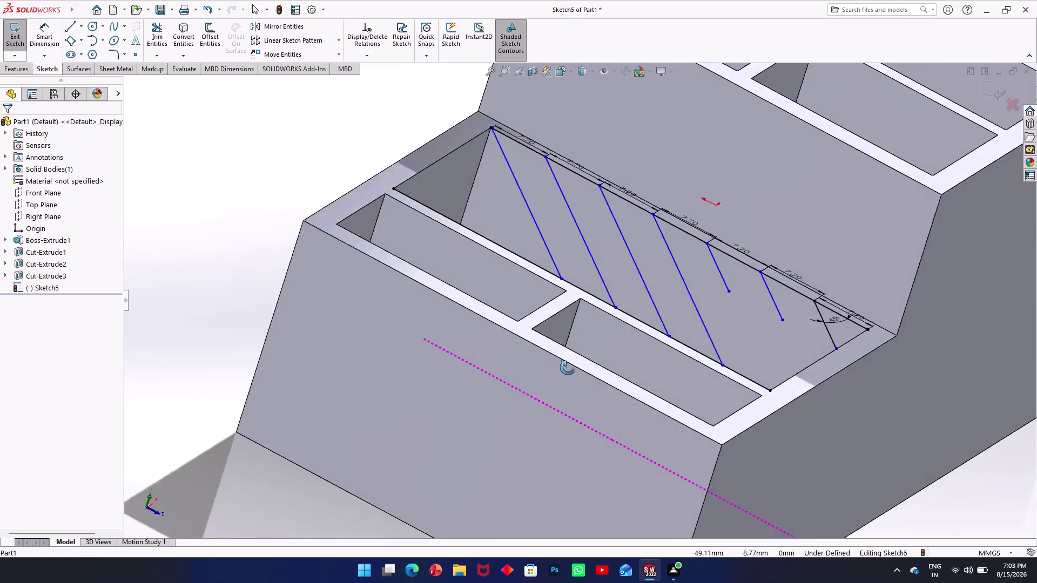
middle_drag(575, 365, 541, 422)
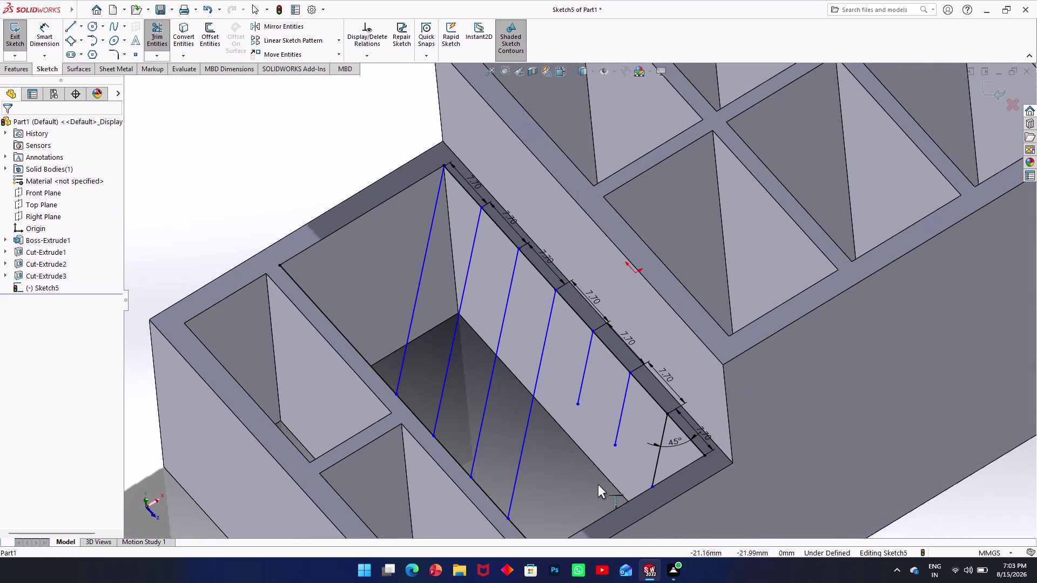
key(Escape)
click(618, 506)
middle_drag(572, 490, 588, 504)
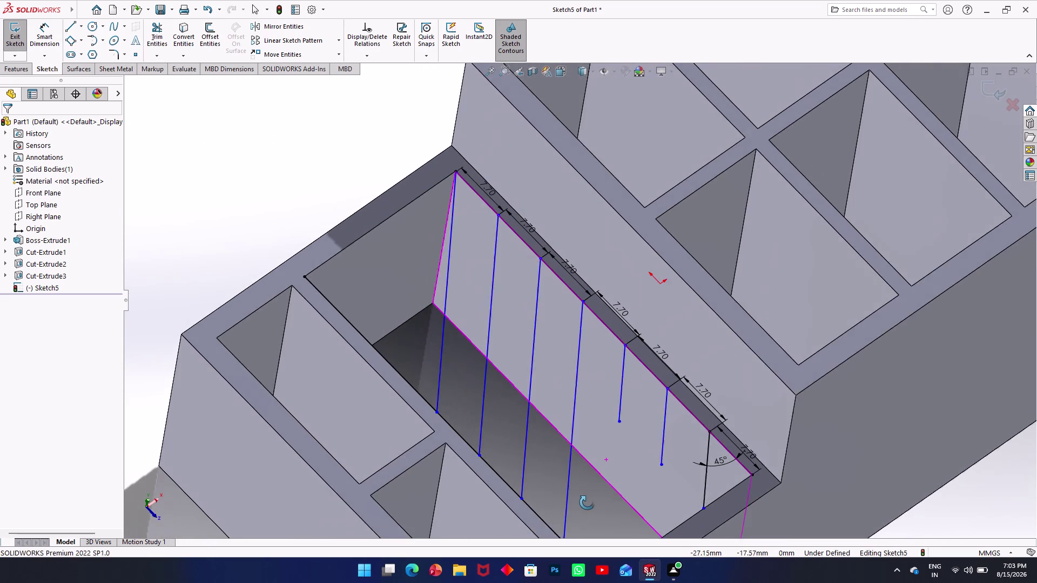
middle_drag(588, 503, 593, 506)
scroll(up, 3)
scroll(down, 3)
scroll(up, 3)
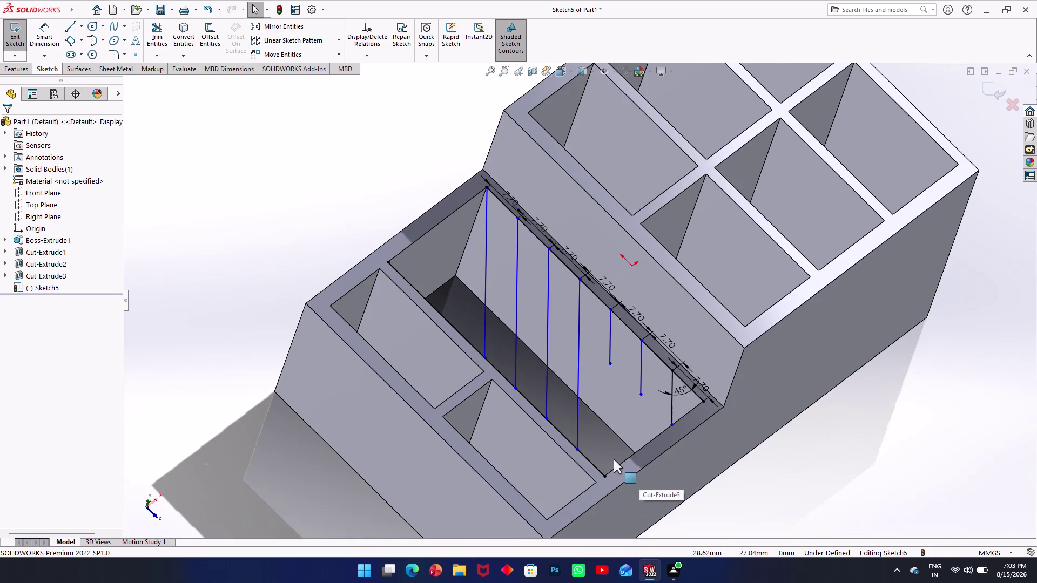
Select the pocket's lower edge to use as a boundary for the sketch.
middle_drag(614, 459, 649, 481)
click(628, 452)
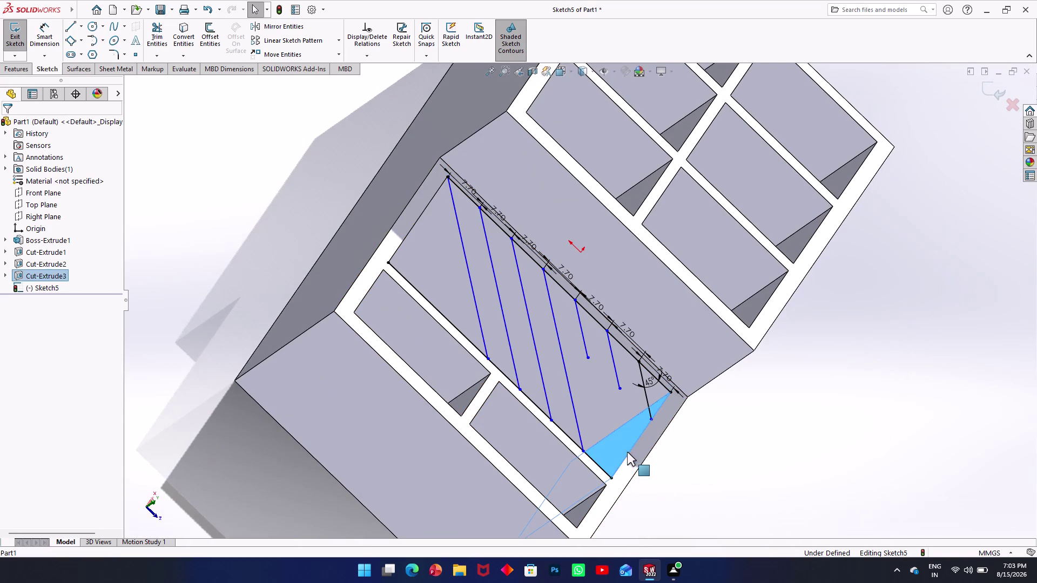
key(Escape)
click(632, 452)
key(Escape)
click(631, 451)
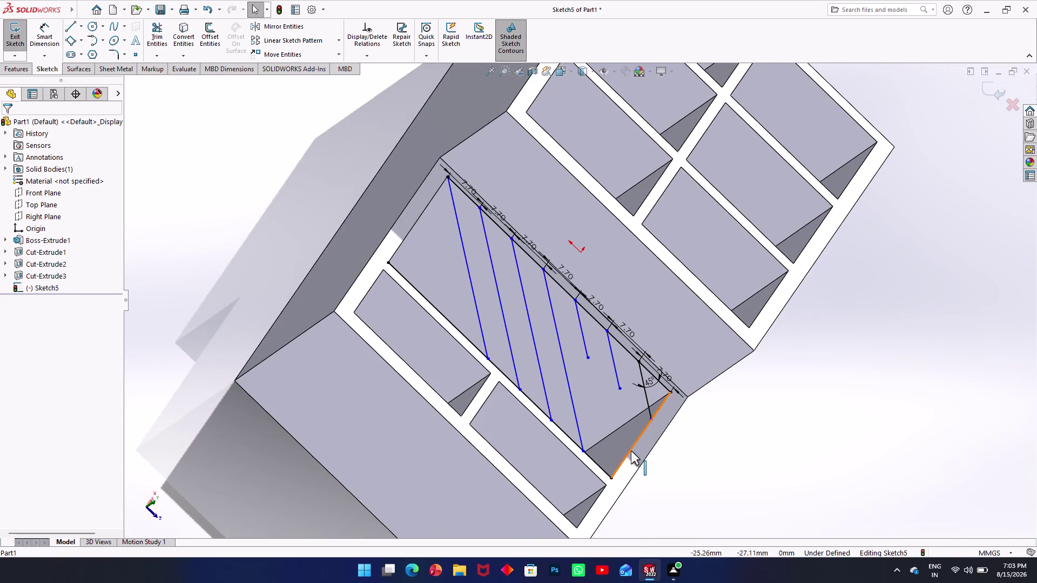
click(180, 39)
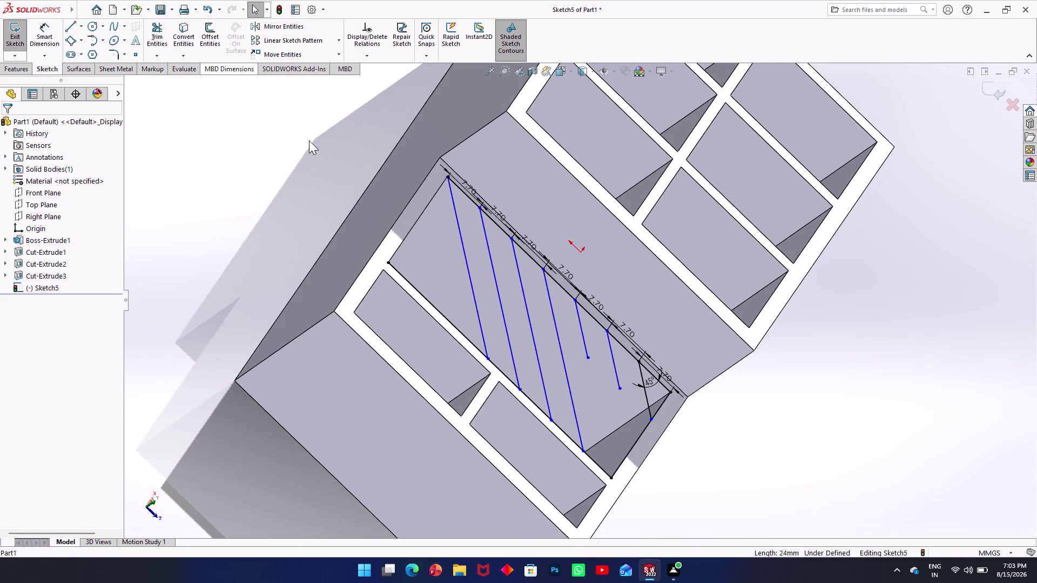
Extend the last two short diagonal lines to the new edge, then exit Sketch5.
click(158, 54)
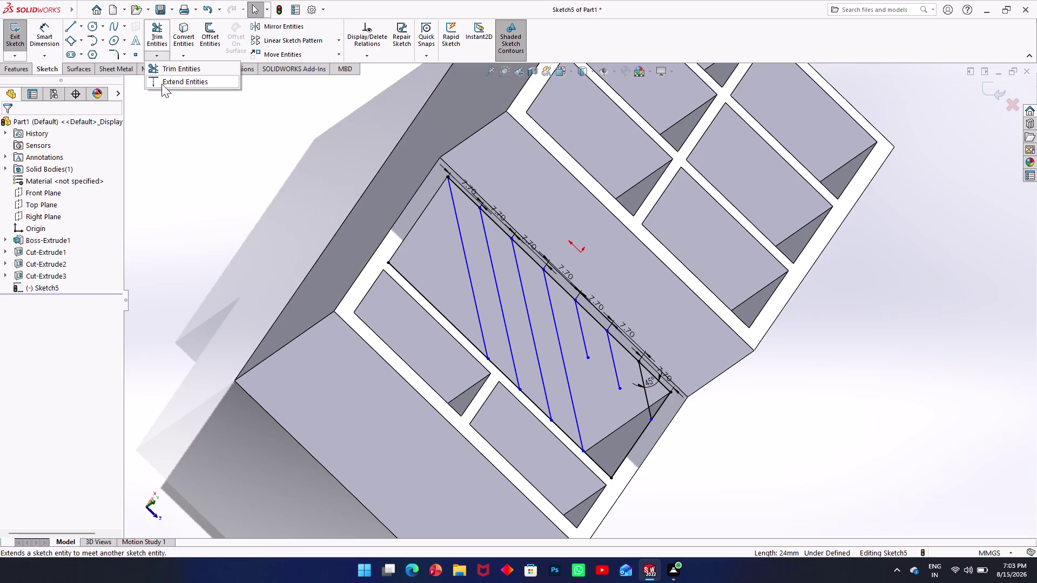
click(161, 83)
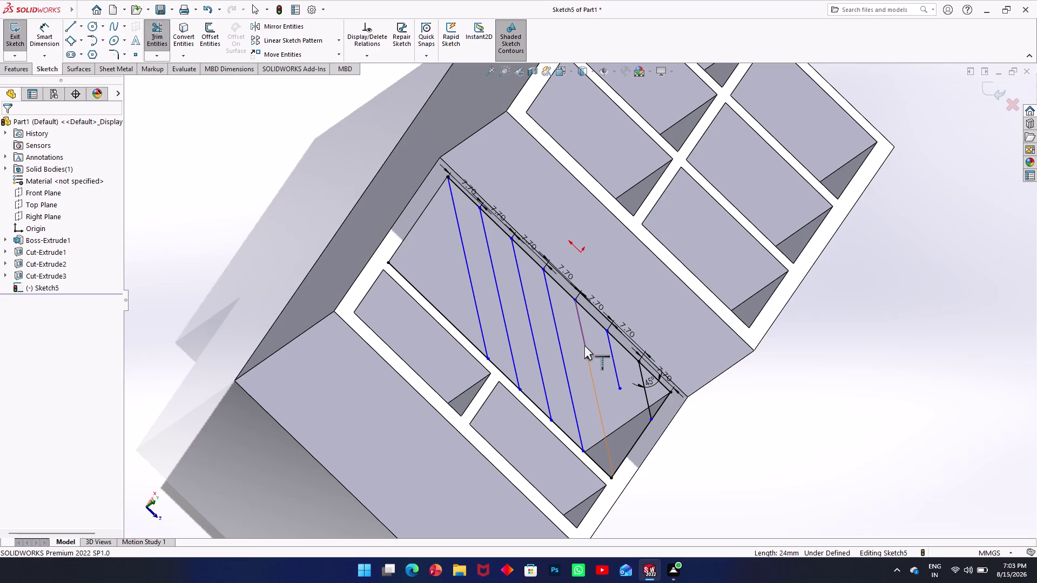
click(585, 345)
click(615, 373)
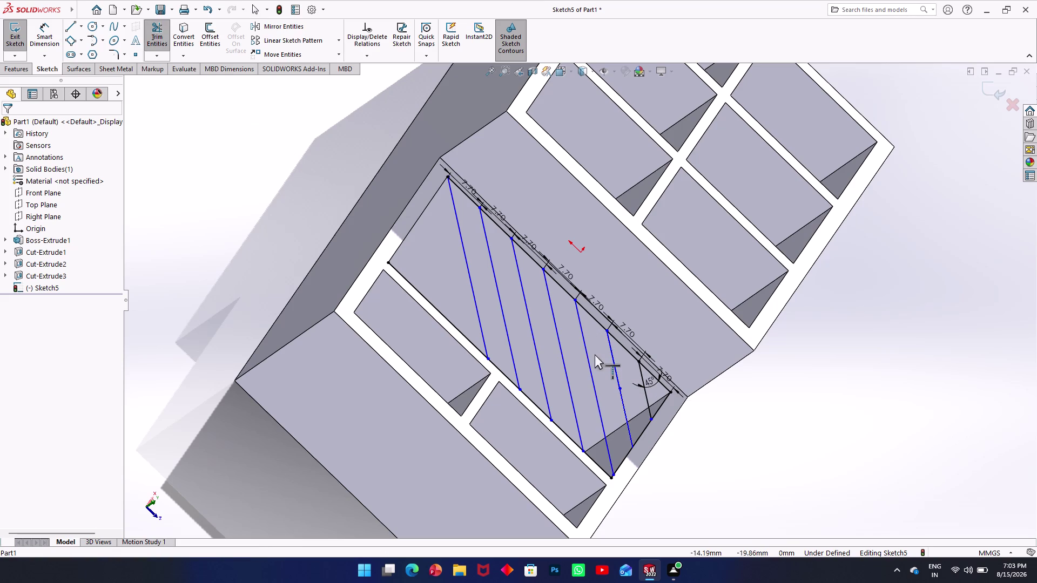
middle_drag(567, 326, 493, 329)
scroll(up, 3)
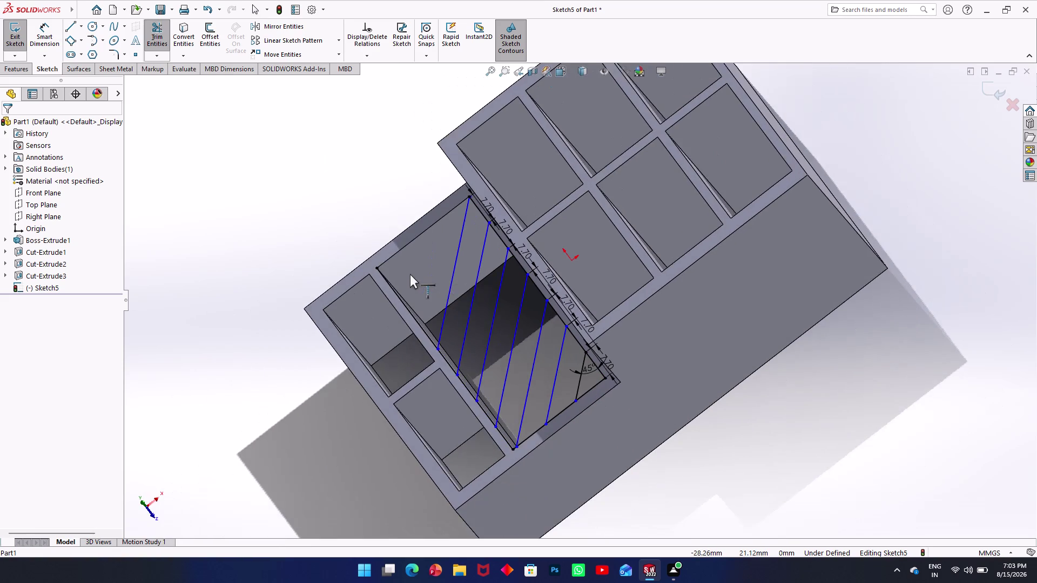
scroll(down, 3)
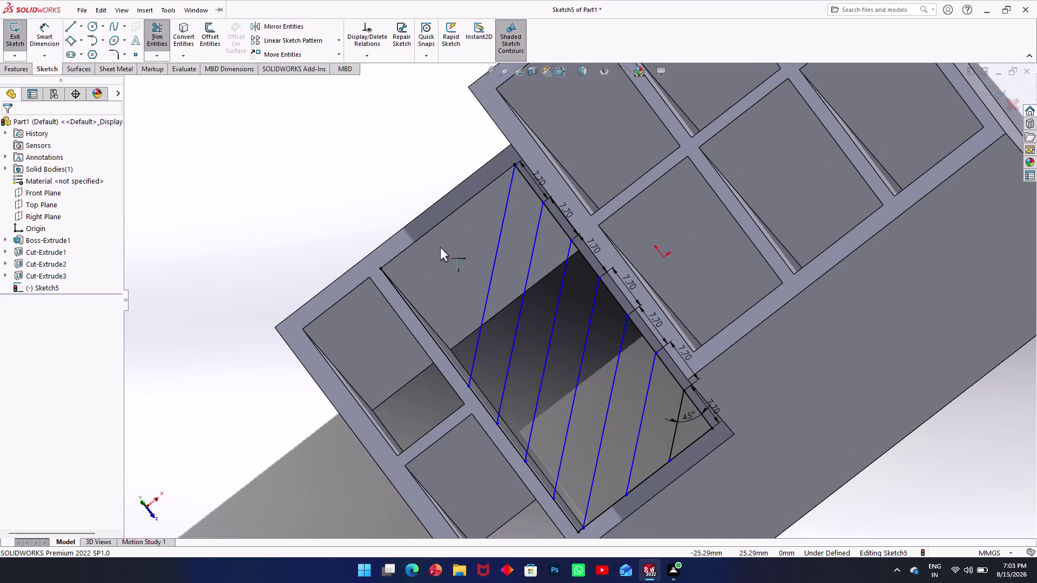
middle_drag(437, 248, 445, 184)
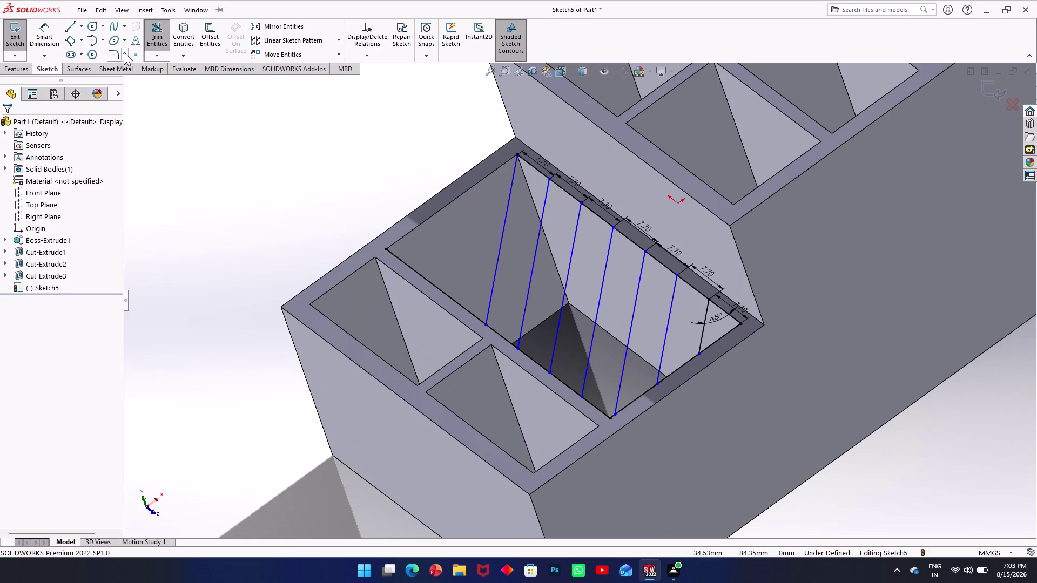
click(9, 30)
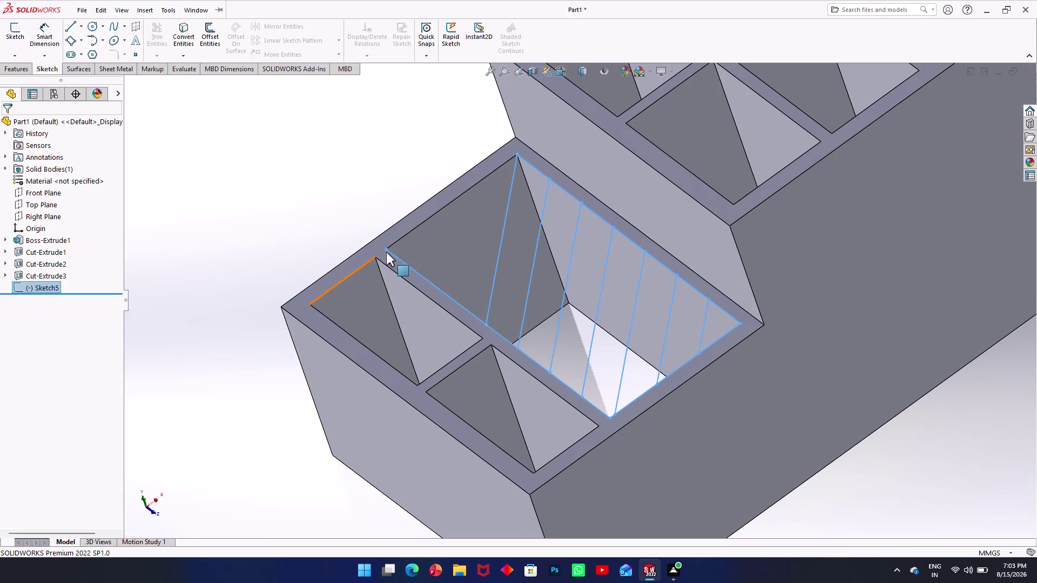
Reopen Sketch5, tilt the part toward the pocket, and select the left vertical line.
click(24, 31)
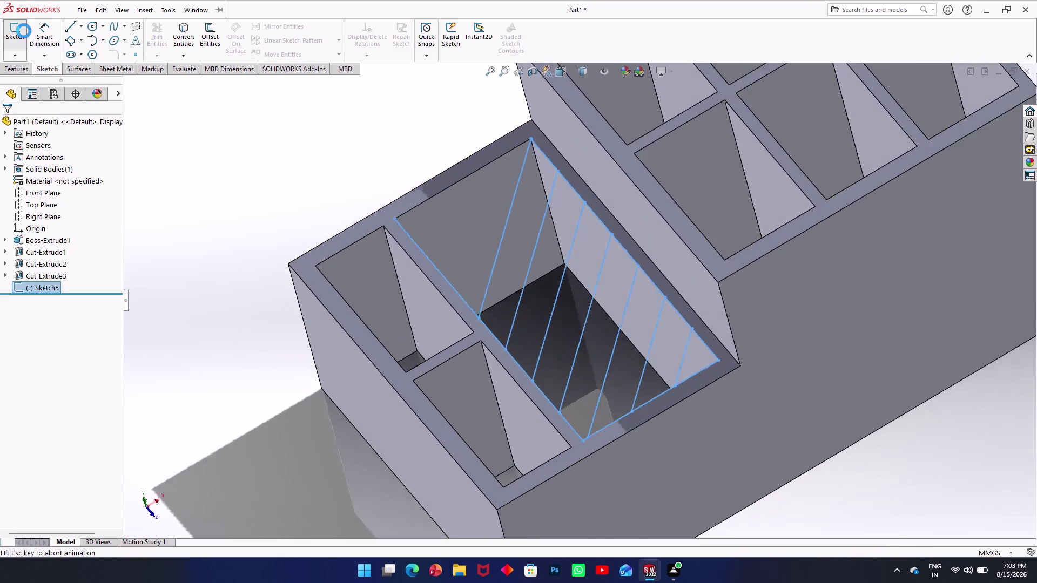
middle_drag(409, 197, 409, 181)
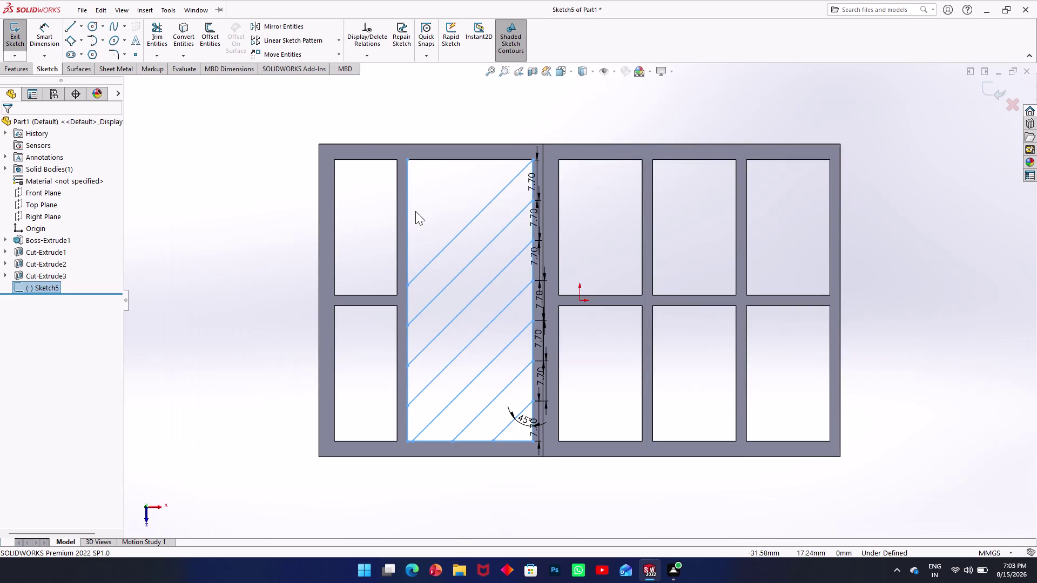
middle_drag(409, 181, 441, 121)
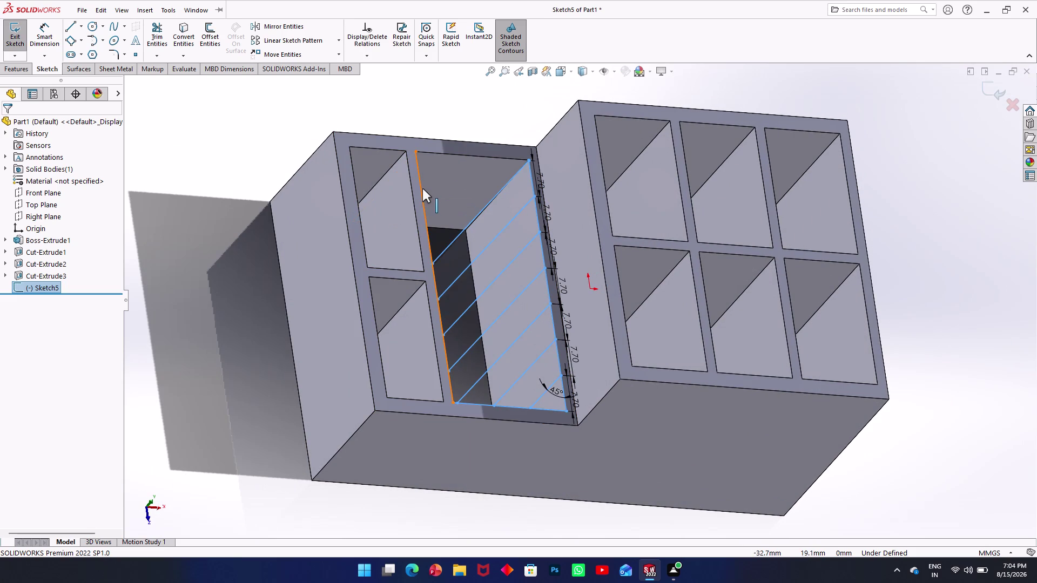
click(422, 188)
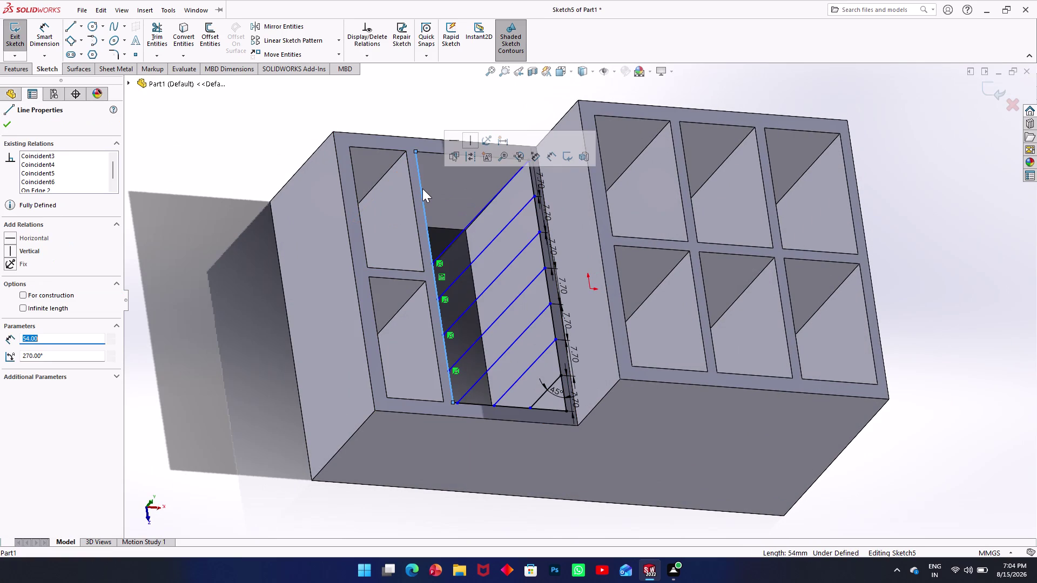
Delete the left and right vertical lines and the short bottom line, then select the top diagonal.
key(Delete)
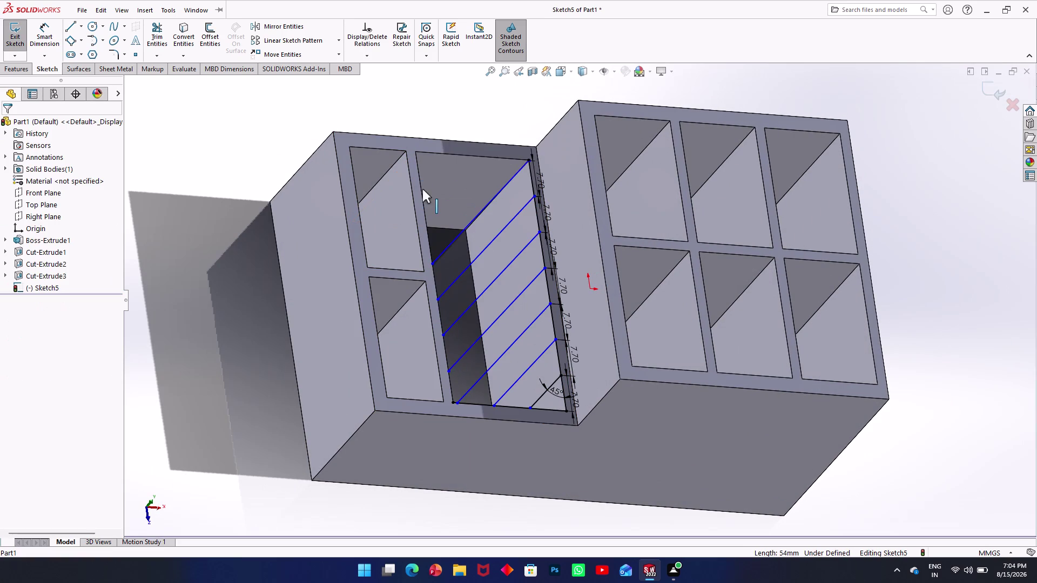
click(516, 412)
key(Escape)
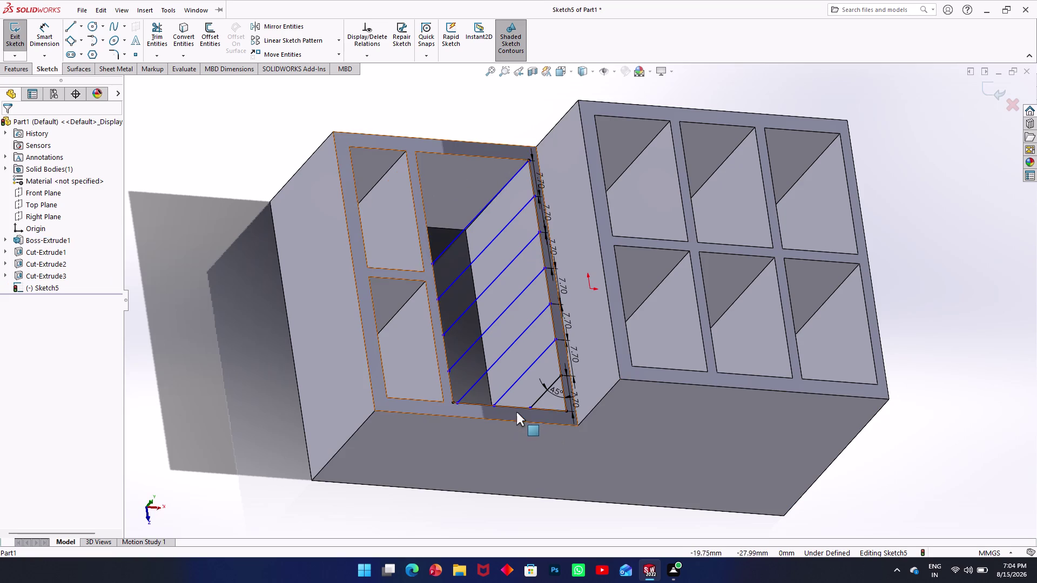
click(517, 408)
key(Delete)
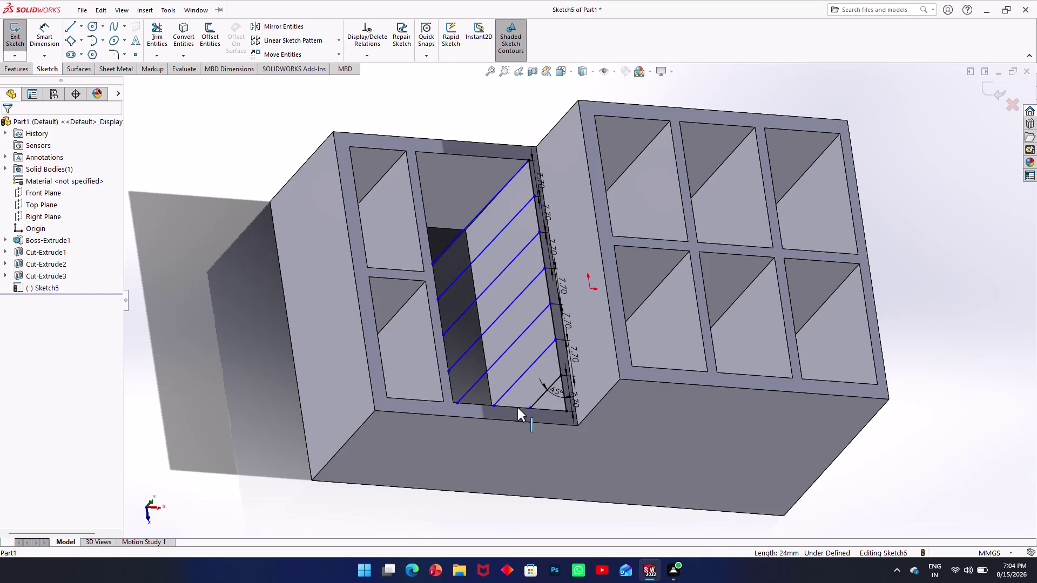
click(551, 323)
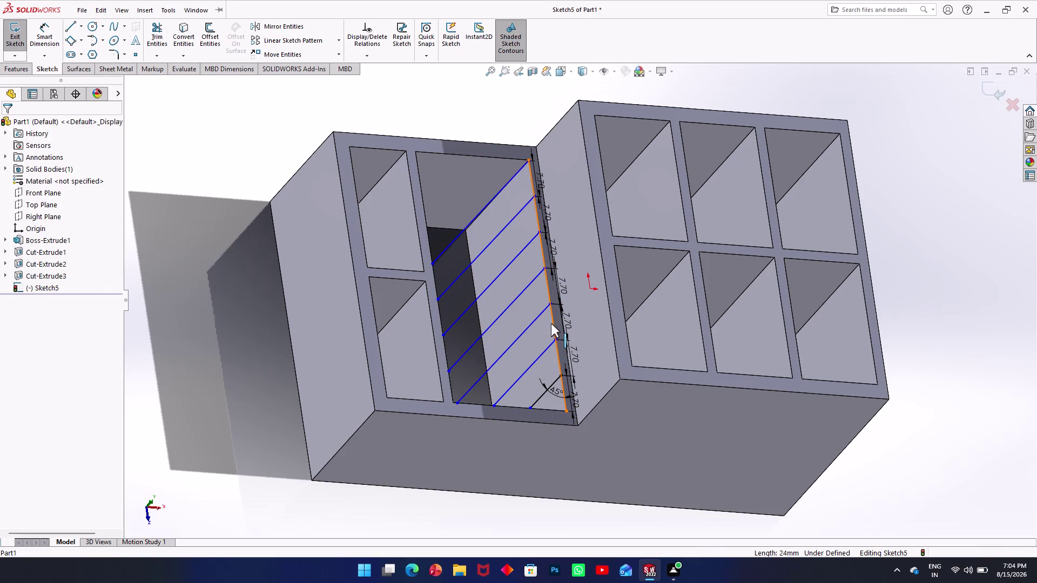
key(Delete)
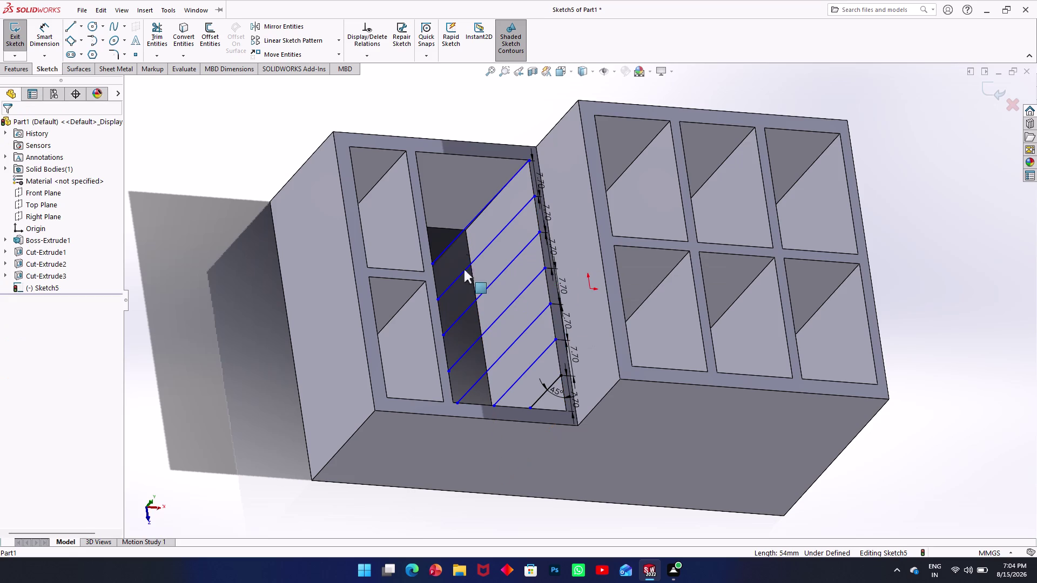
click(458, 238)
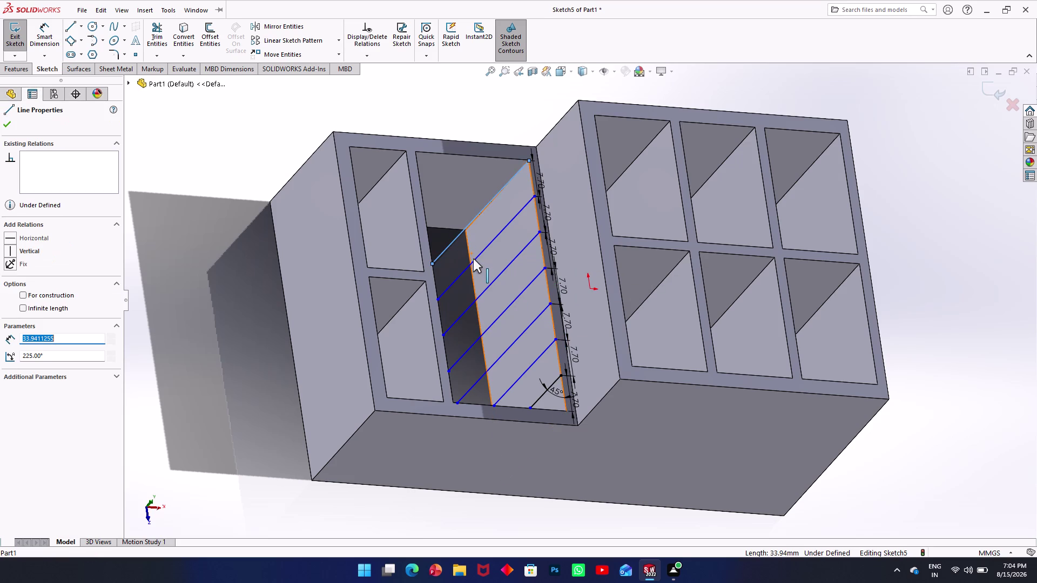
Select all the diagonal lines in Sketch5.
click(473, 259)
click(480, 290)
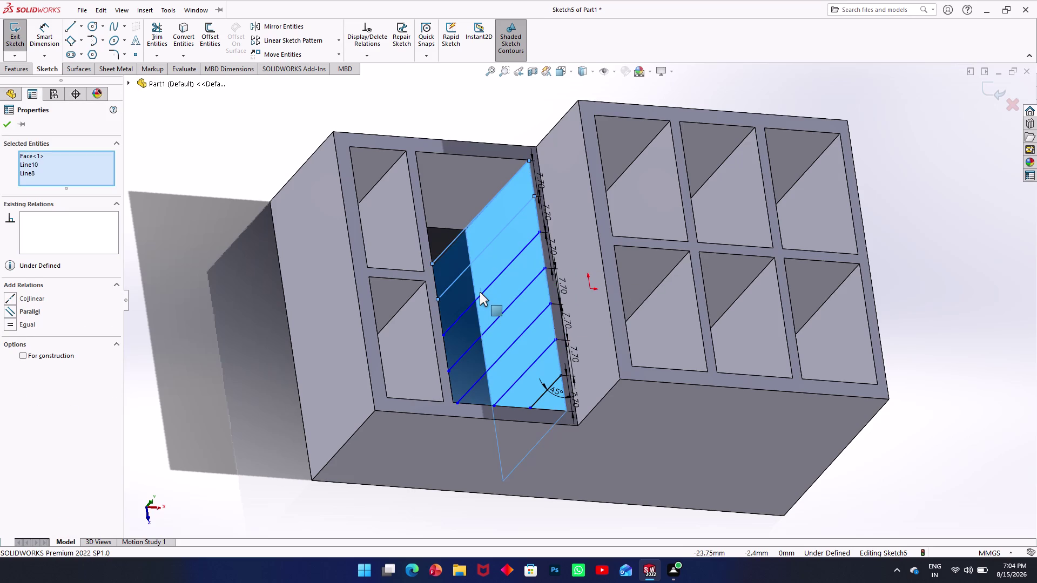
key(Escape)
key(Escape)
click(455, 237)
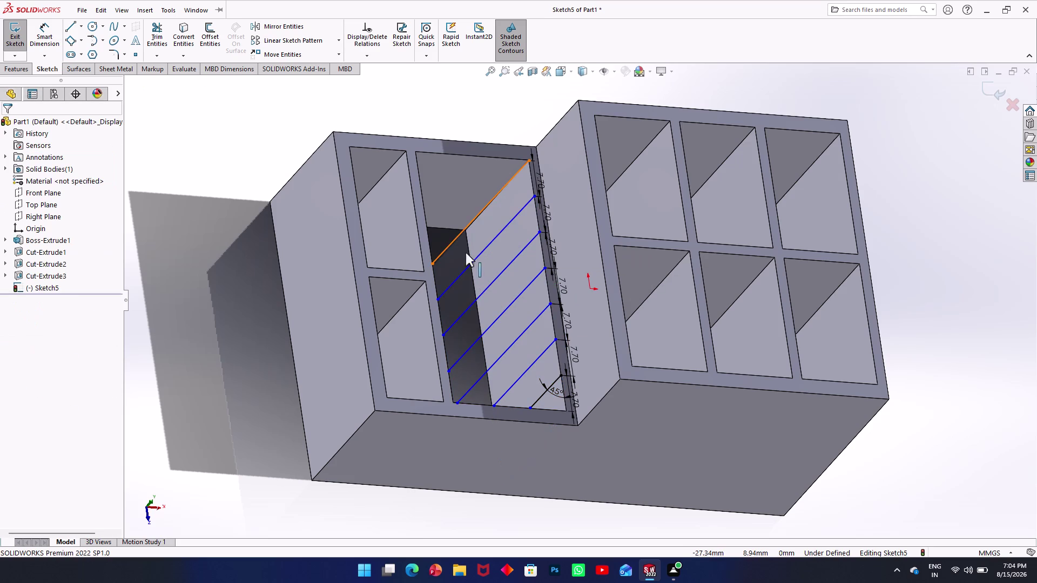
click(472, 263)
click(483, 293)
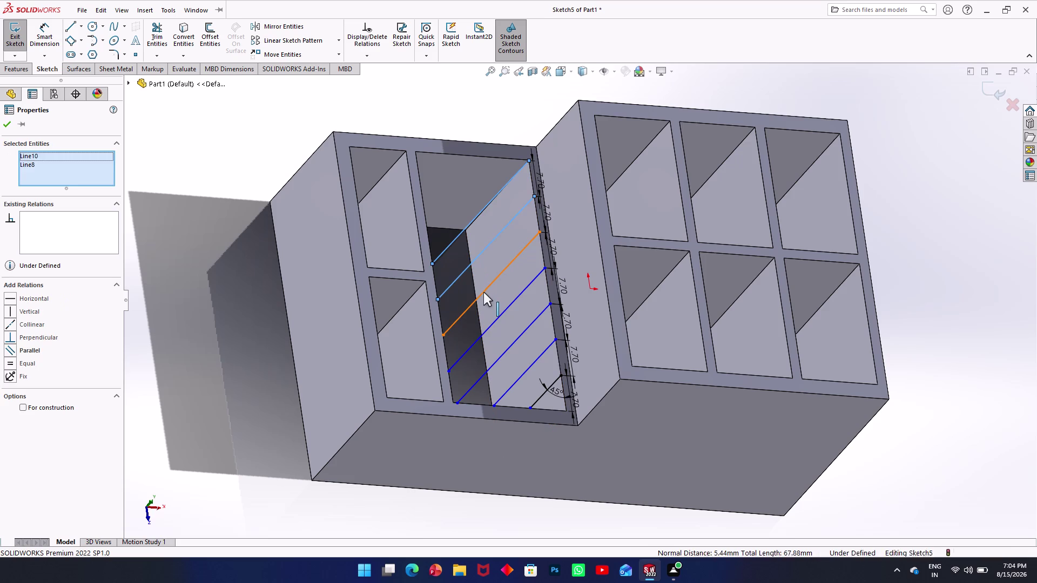
click(494, 320)
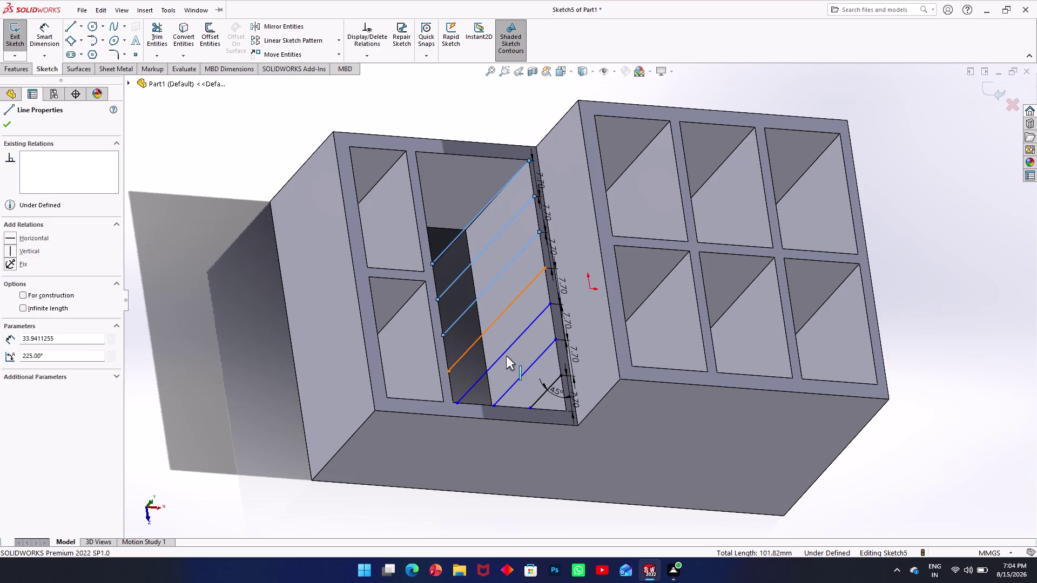
click(504, 354)
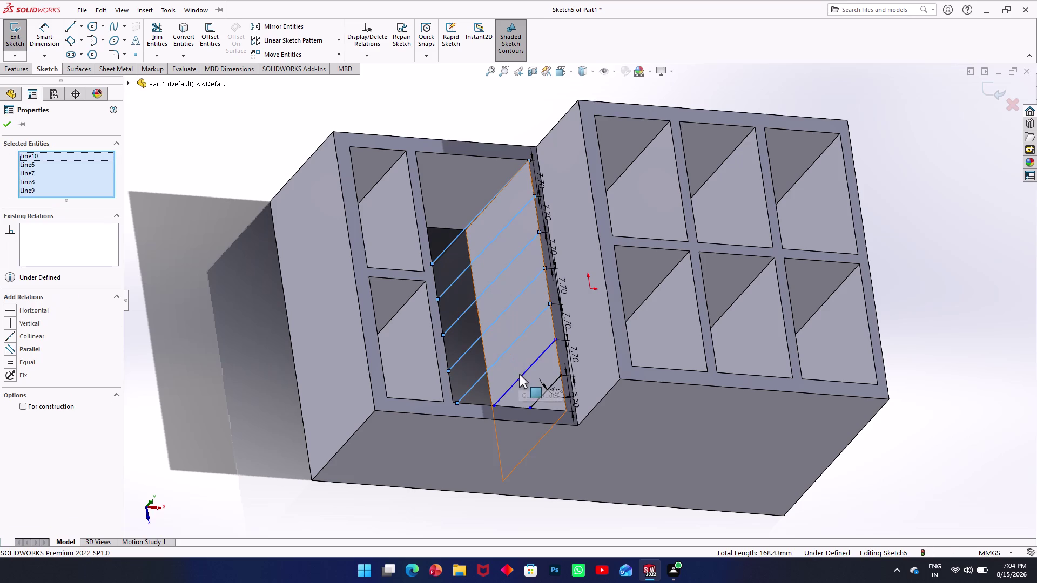
click(522, 377)
click(539, 399)
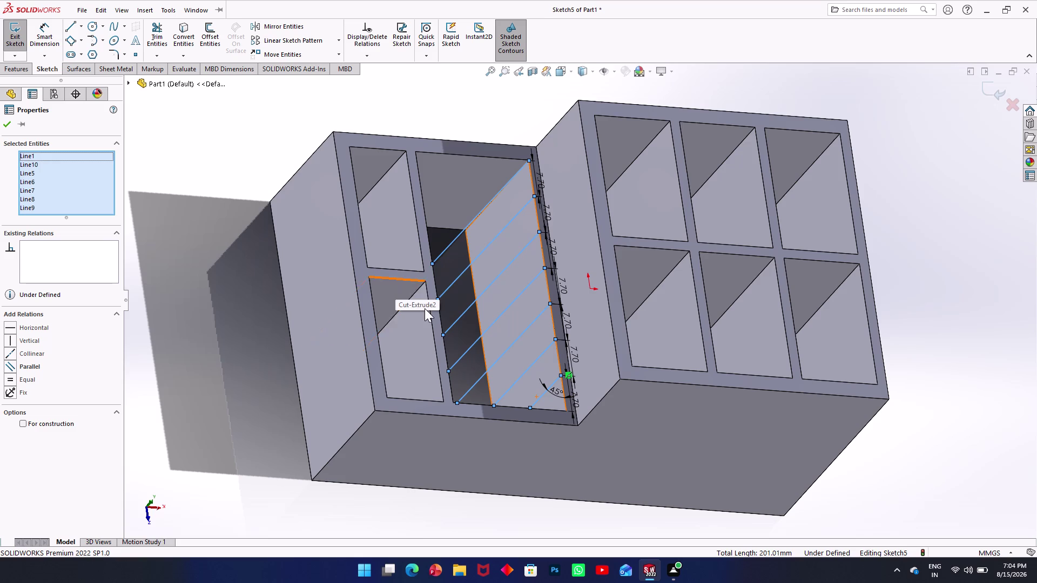
Run Fully Define Sketch on the selected lines, calculate, and accept the result.
right_click(257, 159)
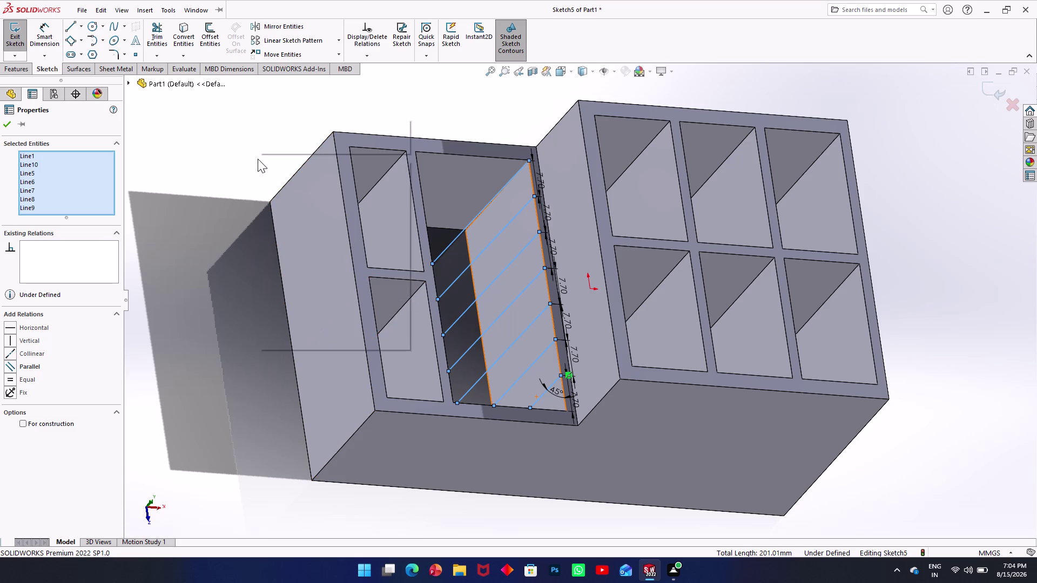
click(303, 271)
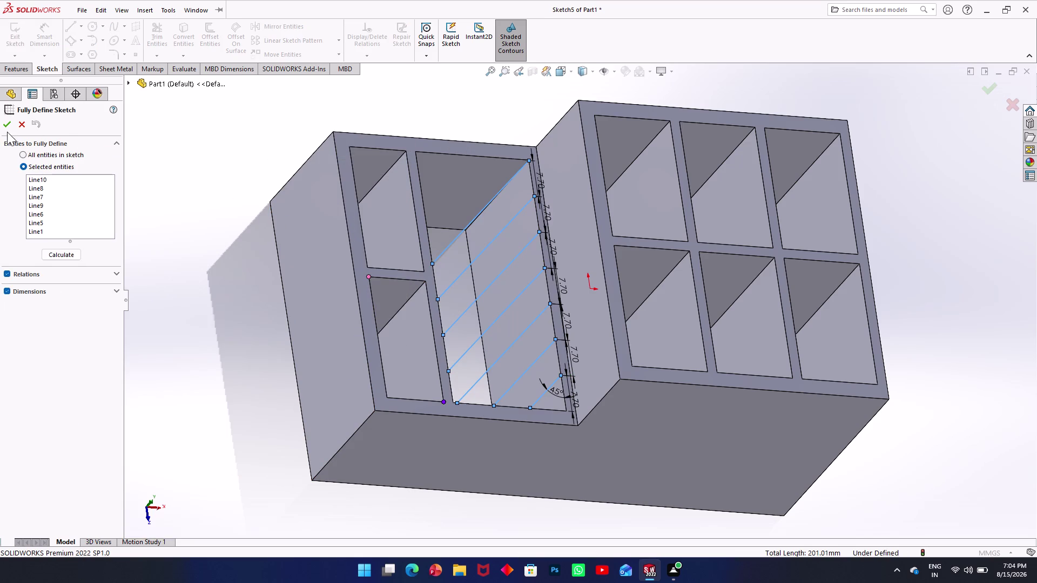
click(5, 128)
click(175, 183)
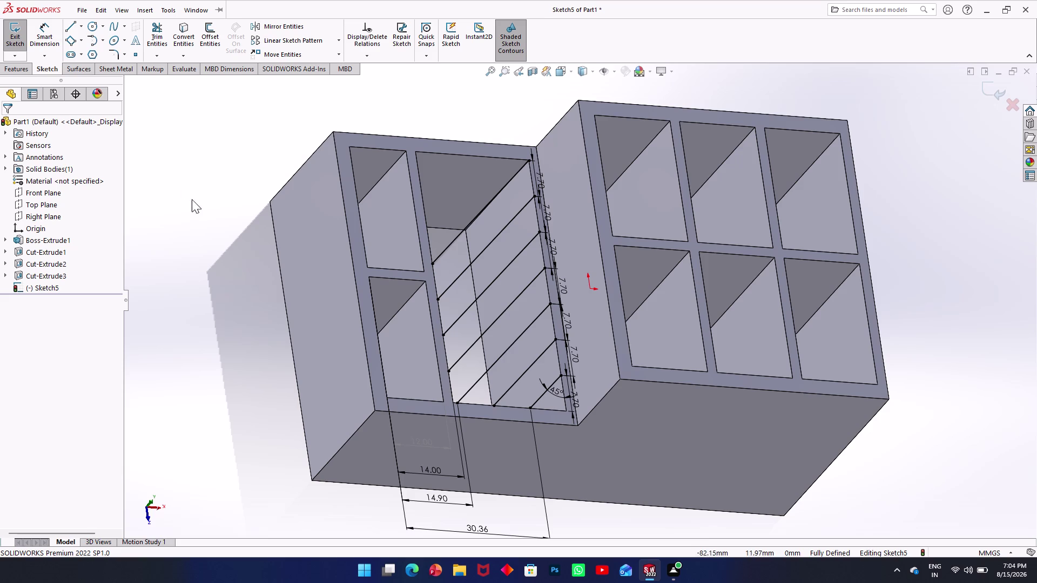
middle_drag(147, 139, 121, 197)
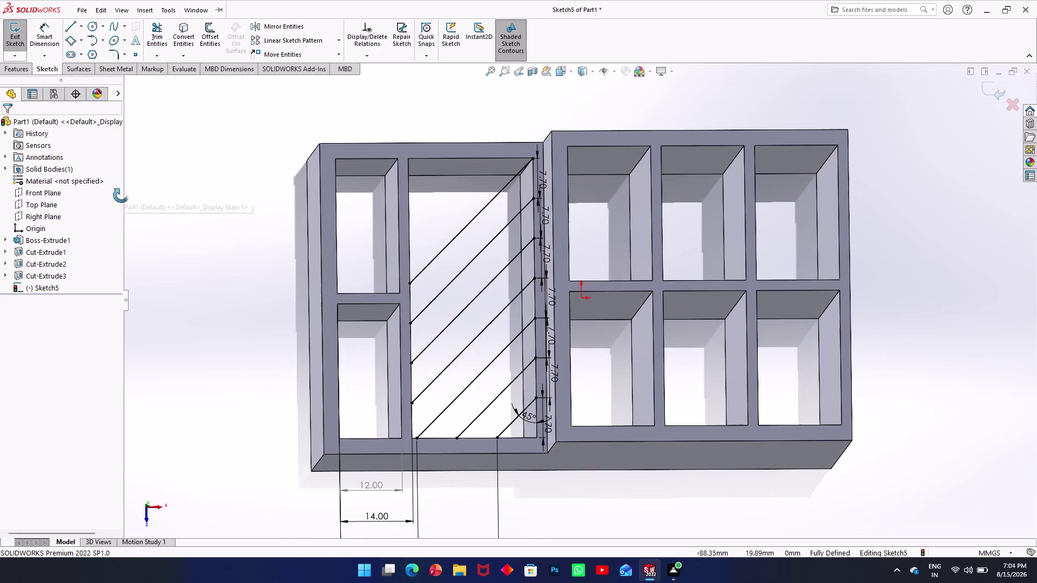
Exit Sketch5 and switch to the Features toolbar.
click(12, 37)
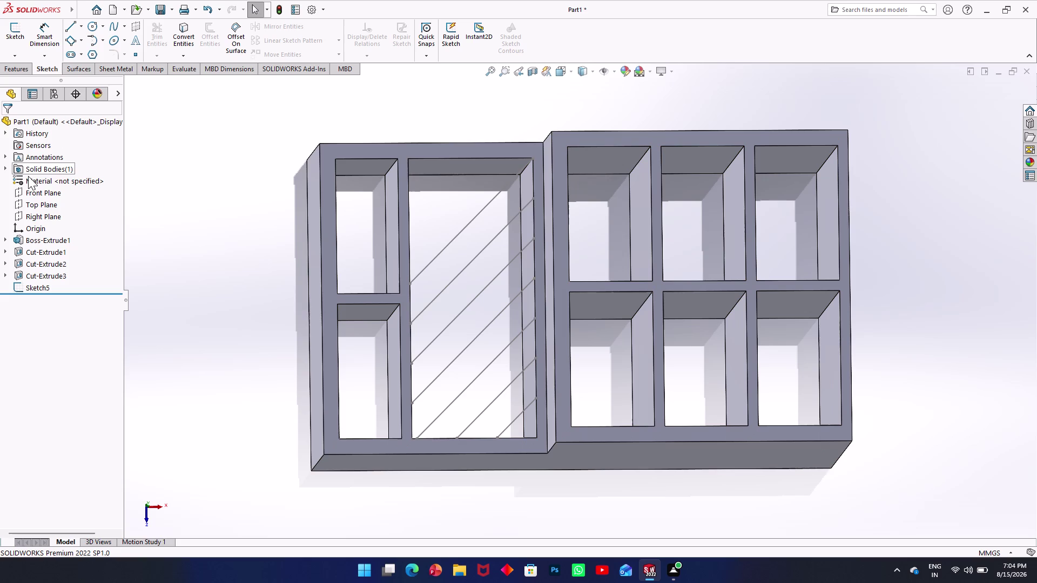
click(13, 64)
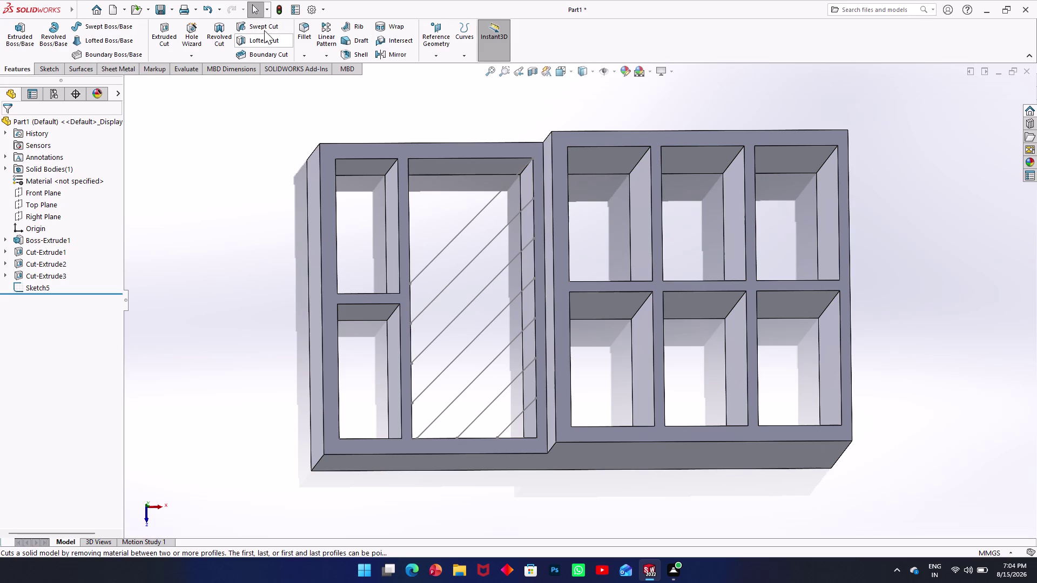
Start a Rib feature with Sketch5 from the flyout feature tree as its profile.
click(363, 28)
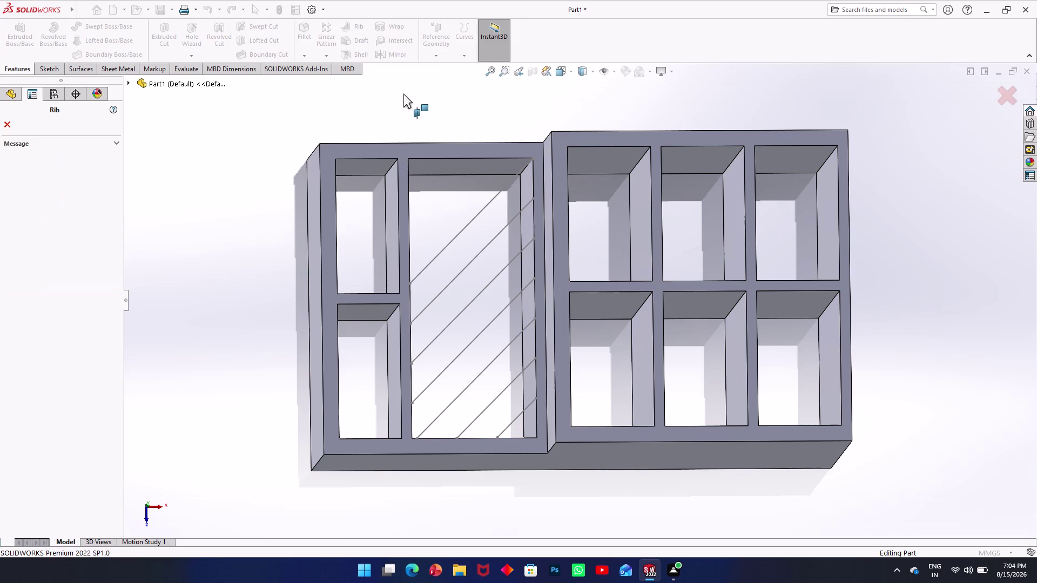
middle_drag(224, 244, 211, 158)
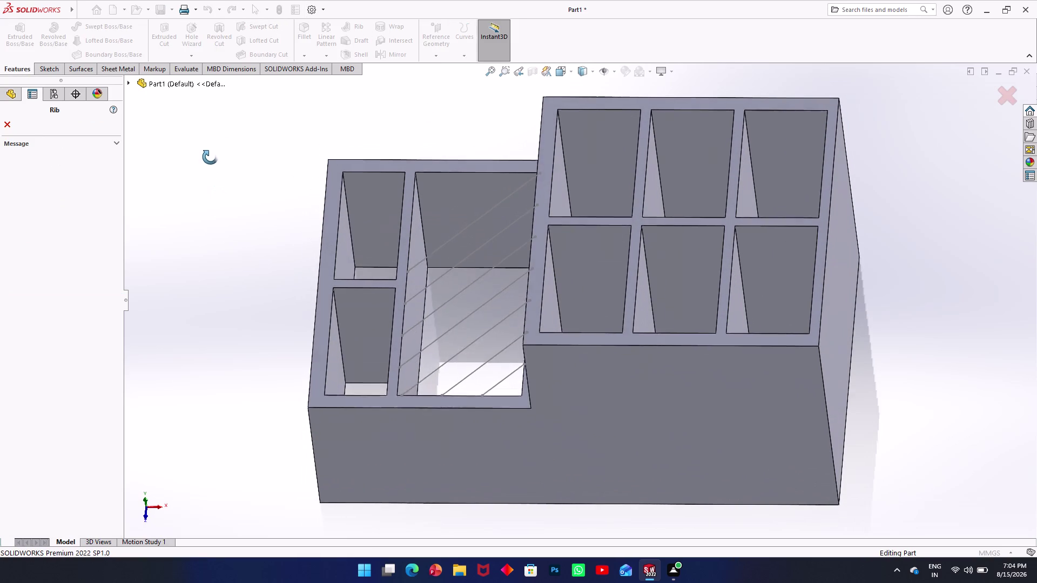
middle_drag(210, 157, 210, 157)
click(129, 80)
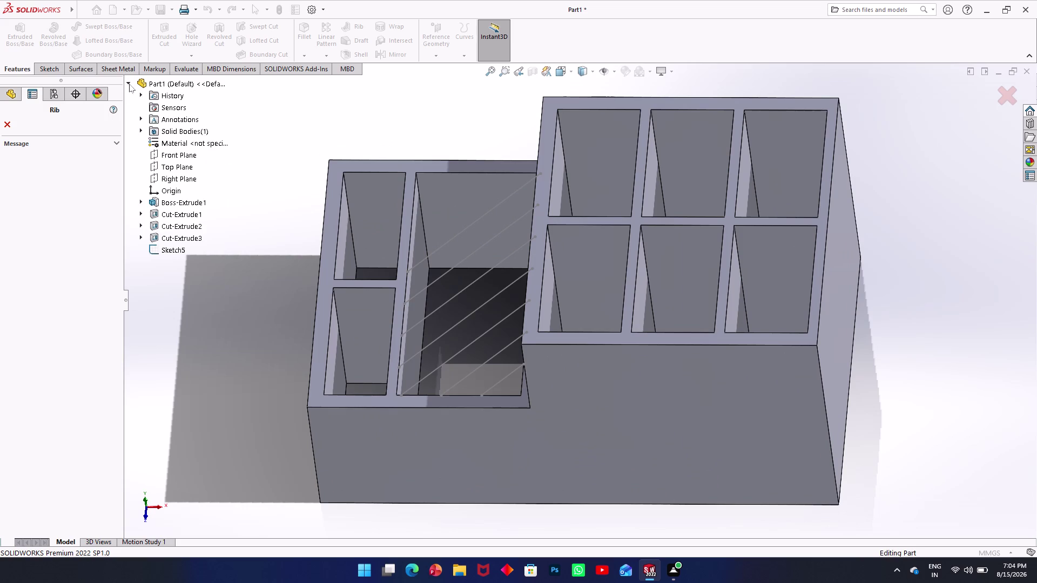
click(165, 250)
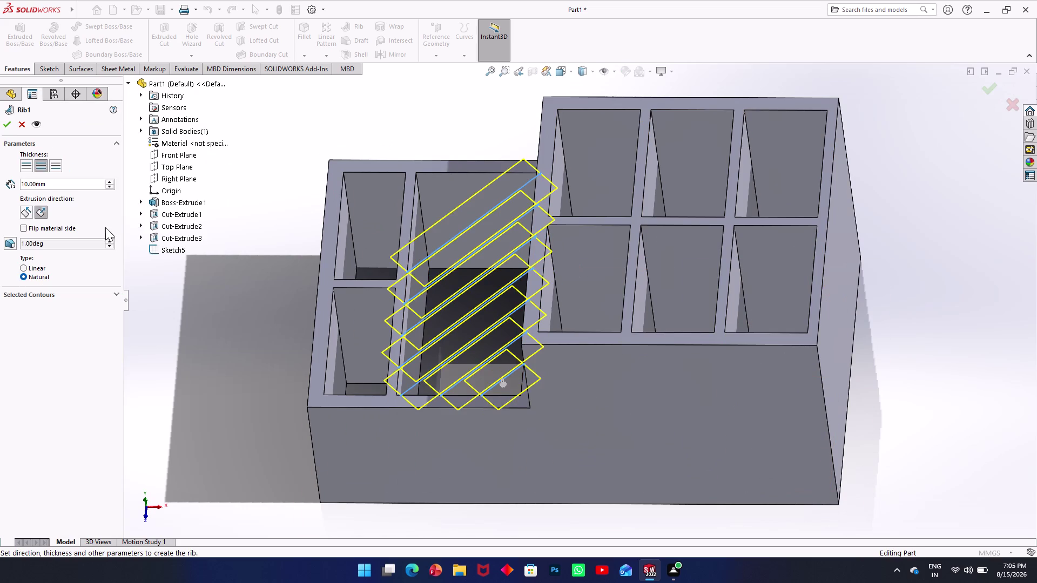
Expand the Rib's Selected Contours box while orbiting into the pocket.
middle_drag(319, 285, 394, 278)
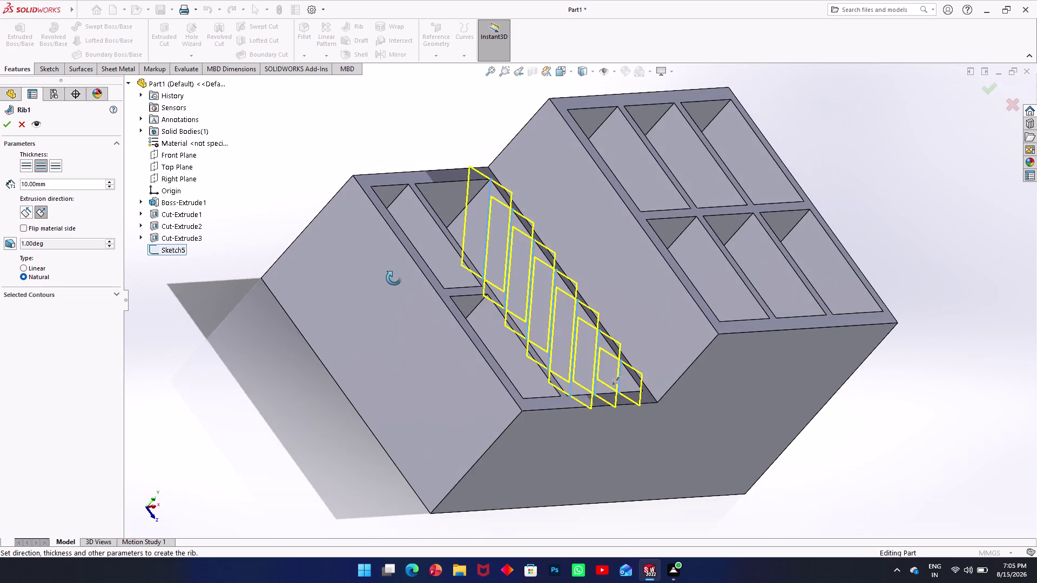
middle_drag(394, 278, 395, 278)
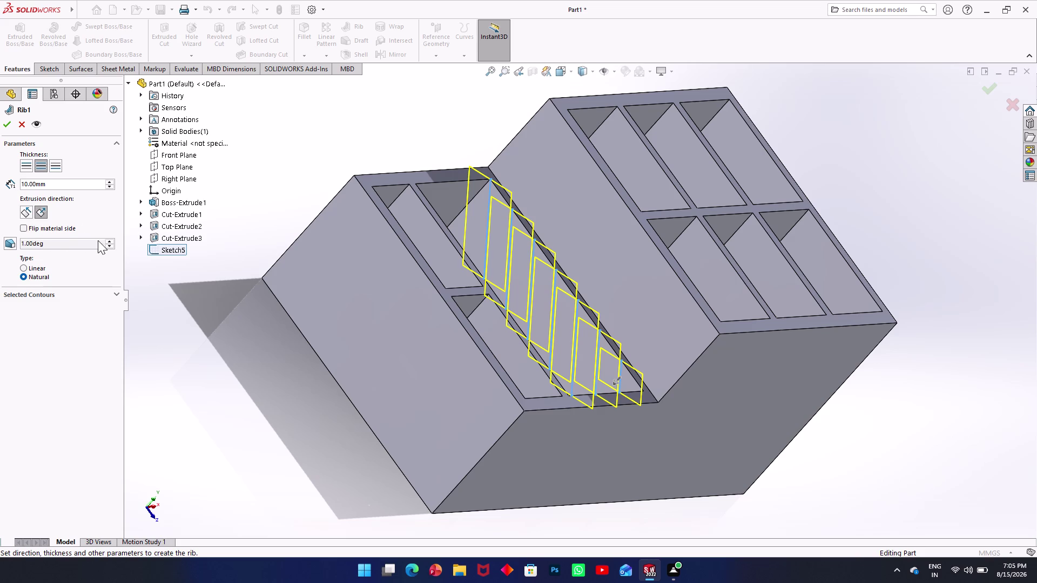
click(85, 298)
click(103, 299)
click(112, 292)
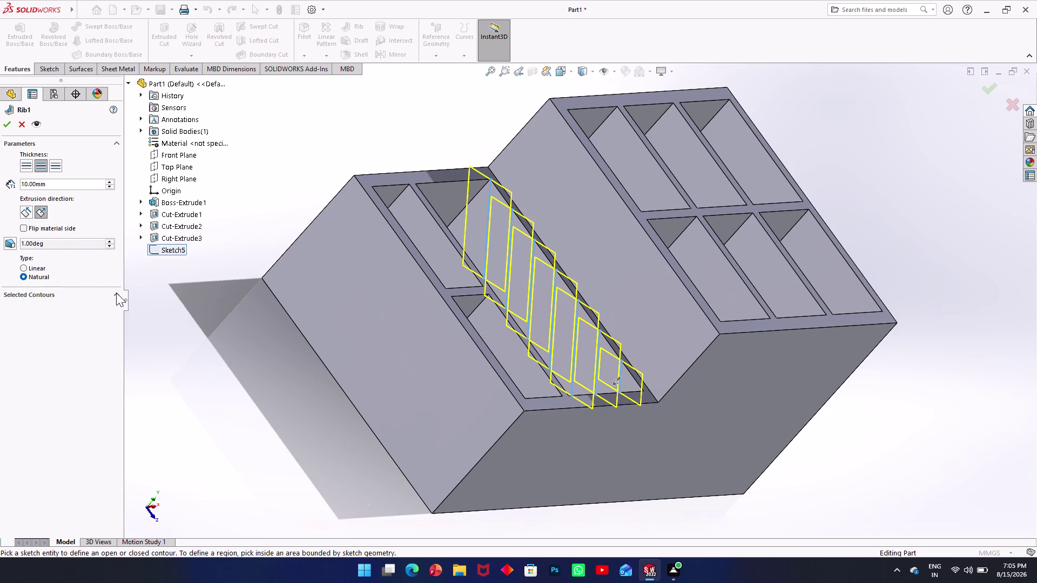
middle_drag(300, 265, 314, 330)
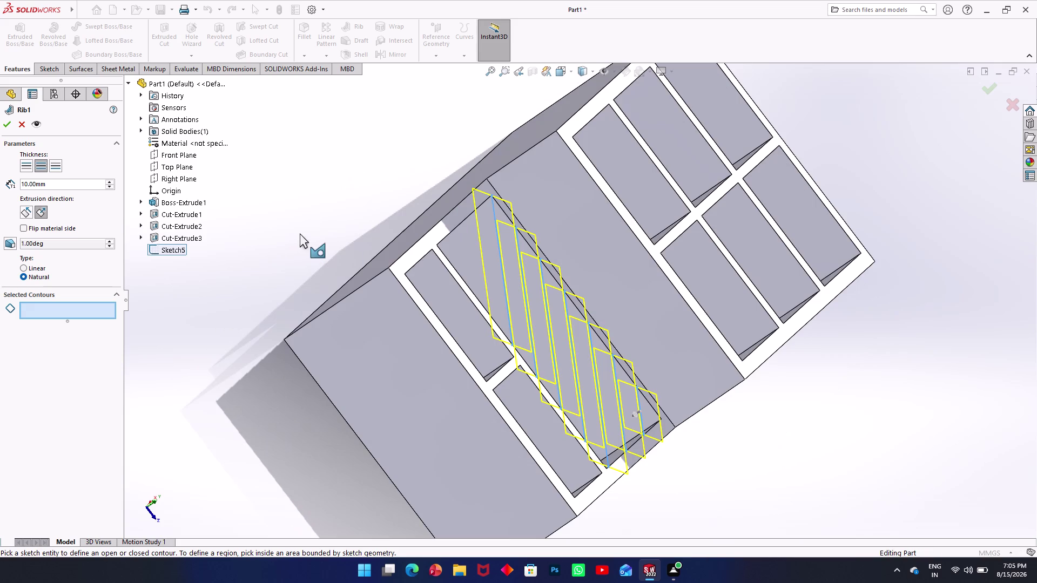
click(442, 229)
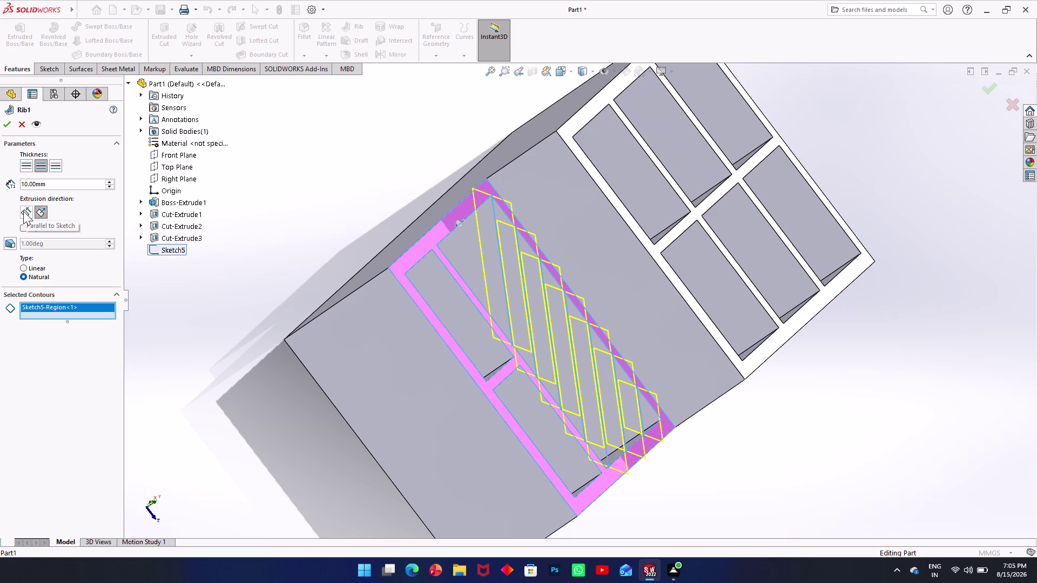
right_click(72, 314)
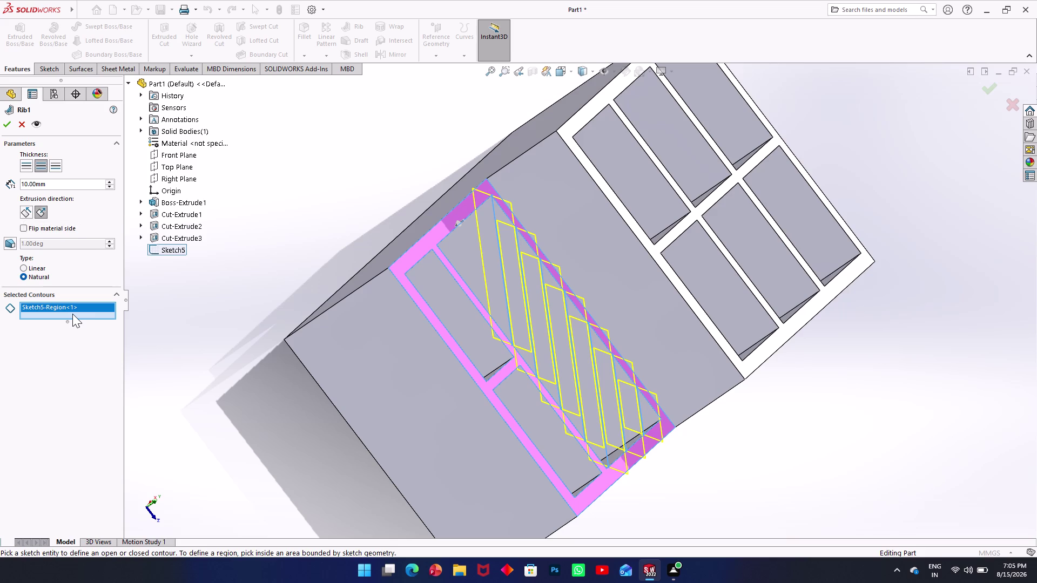
click(95, 326)
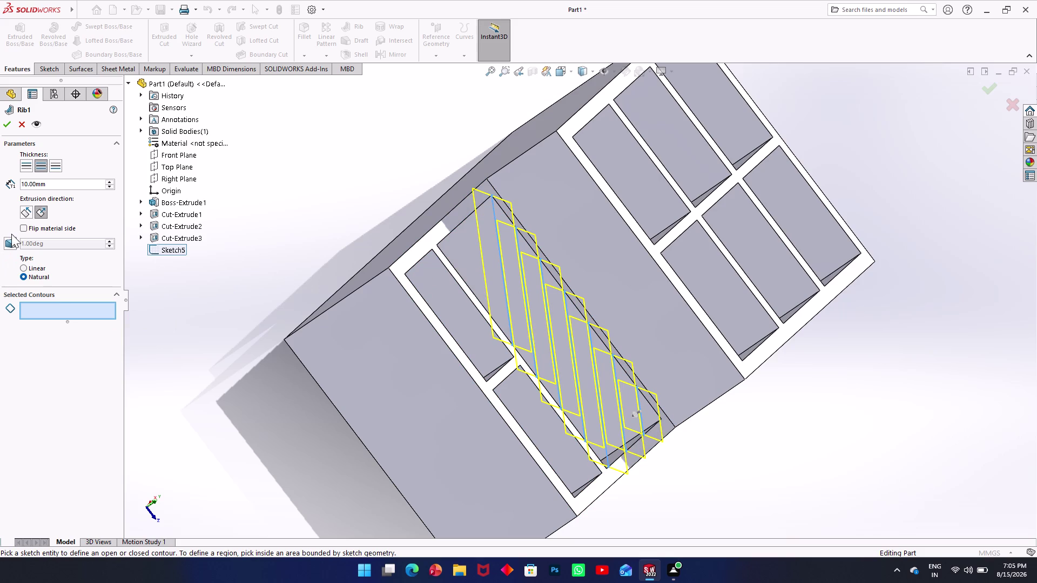
click(38, 213)
middle_drag(371, 263, 457, 307)
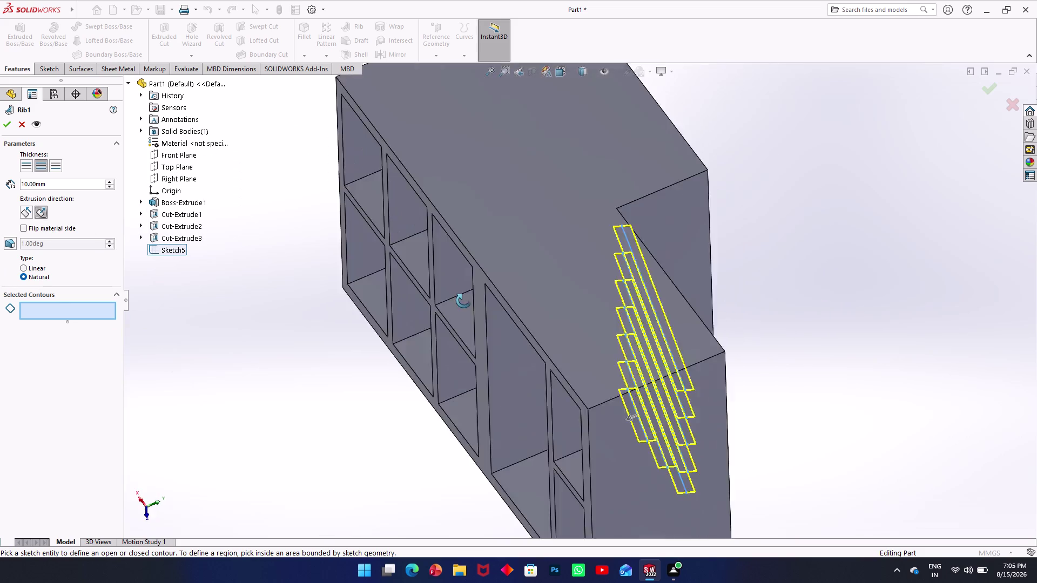
middle_drag(458, 307, 447, 269)
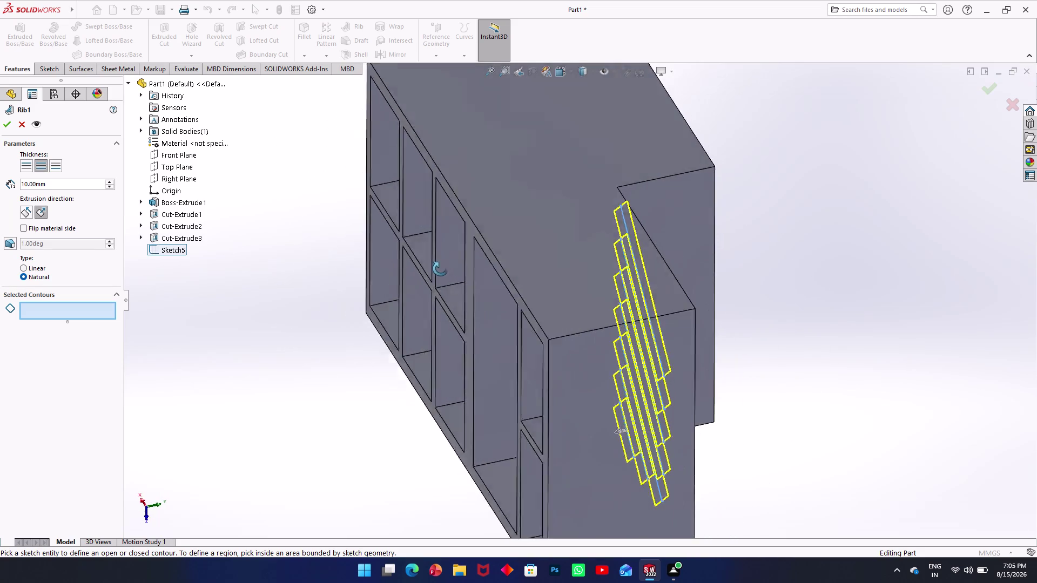
middle_drag(447, 269, 350, 268)
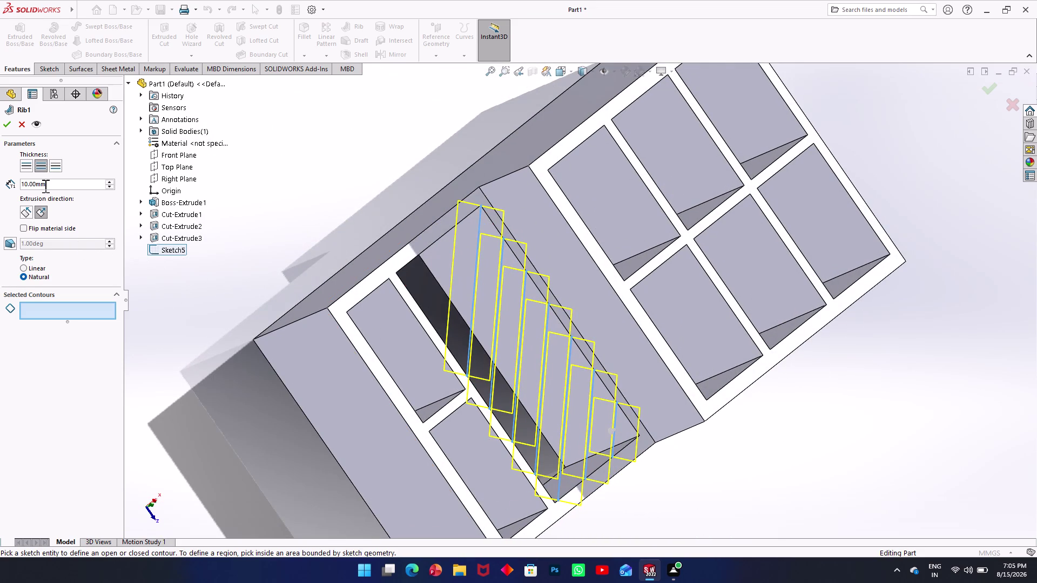
Set the rib thickness to 2 mm and orbit to check the thinner rib.
drag(50, 183, 0, 184)
key(2)
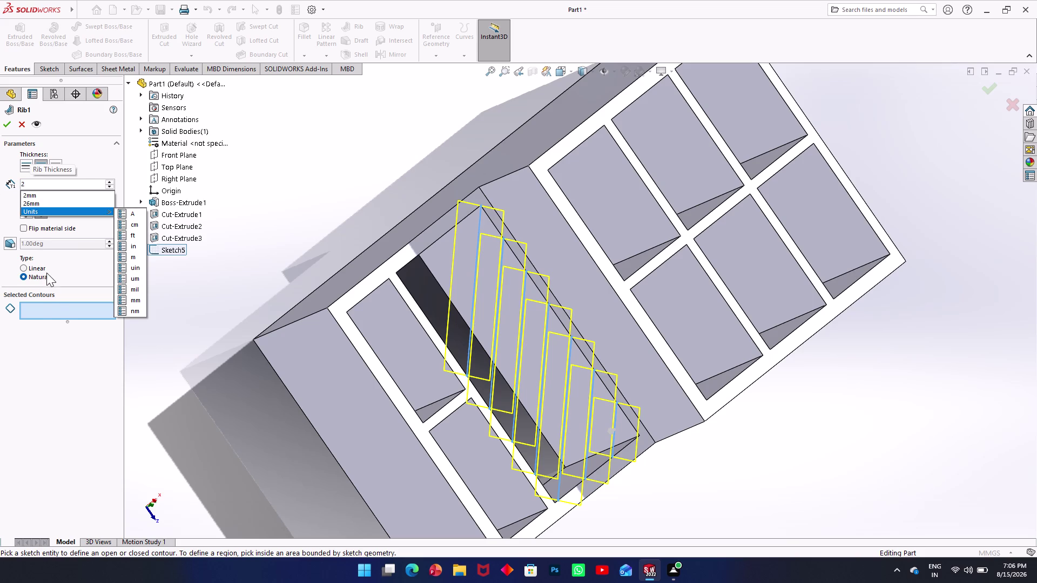
click(180, 371)
middle_drag(408, 390, 390, 391)
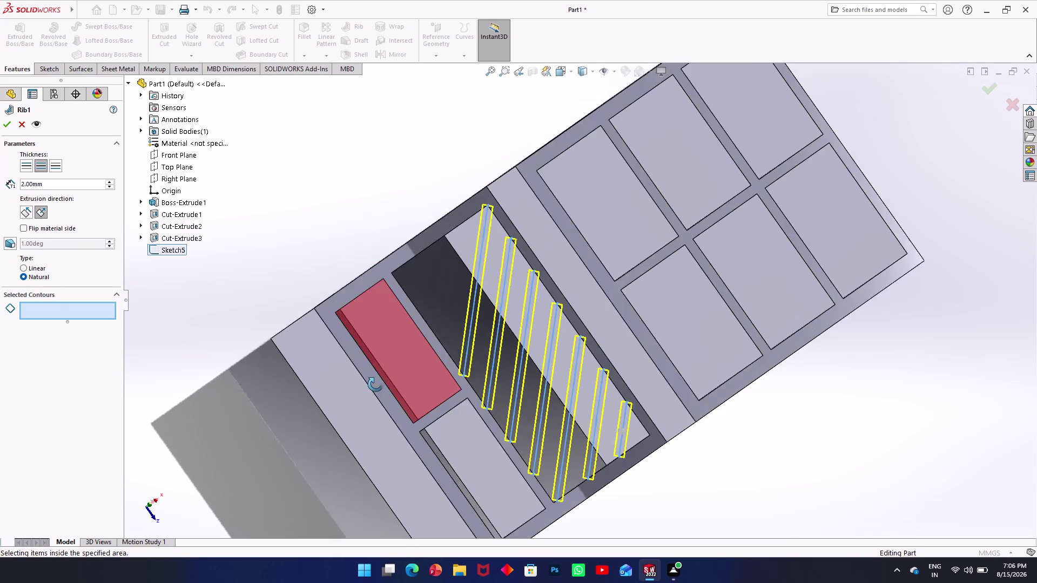
middle_drag(390, 391, 334, 322)
middle_drag(654, 464, 566, 355)
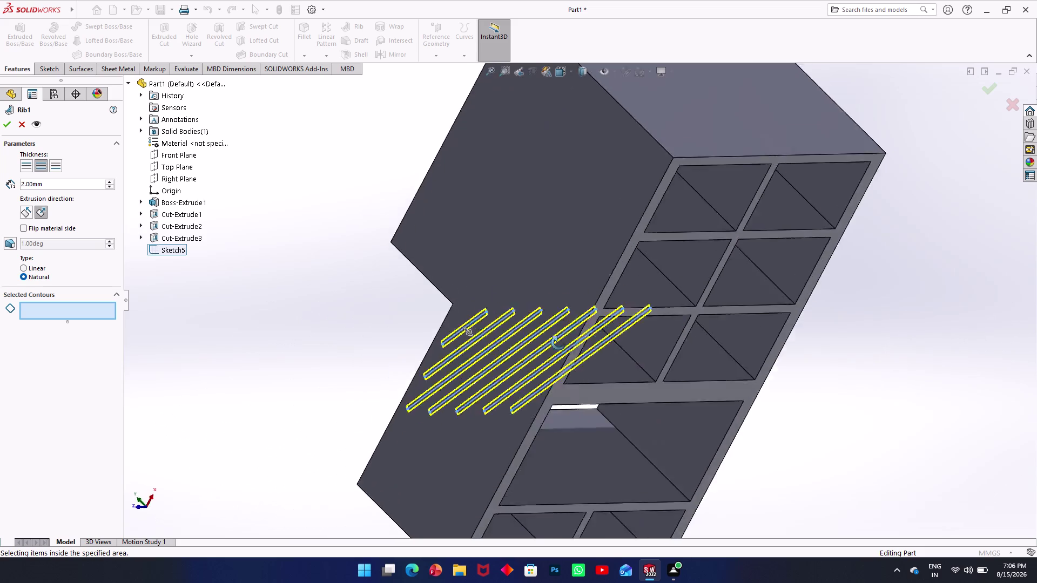
middle_drag(567, 355, 538, 318)
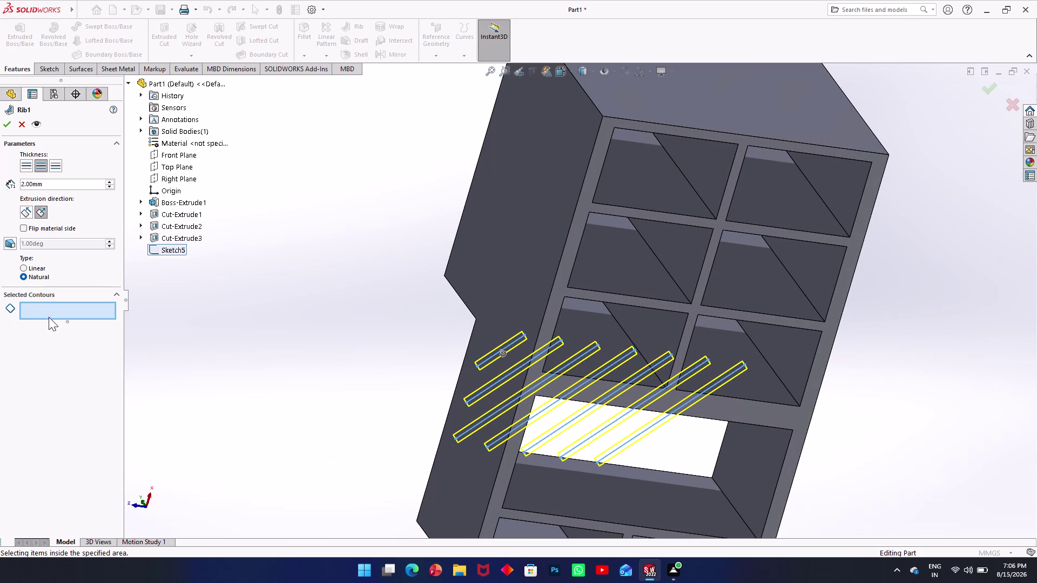
Pick the pocket region, adding Sketch5-Region<1> to Selected Contours.
click(781, 419)
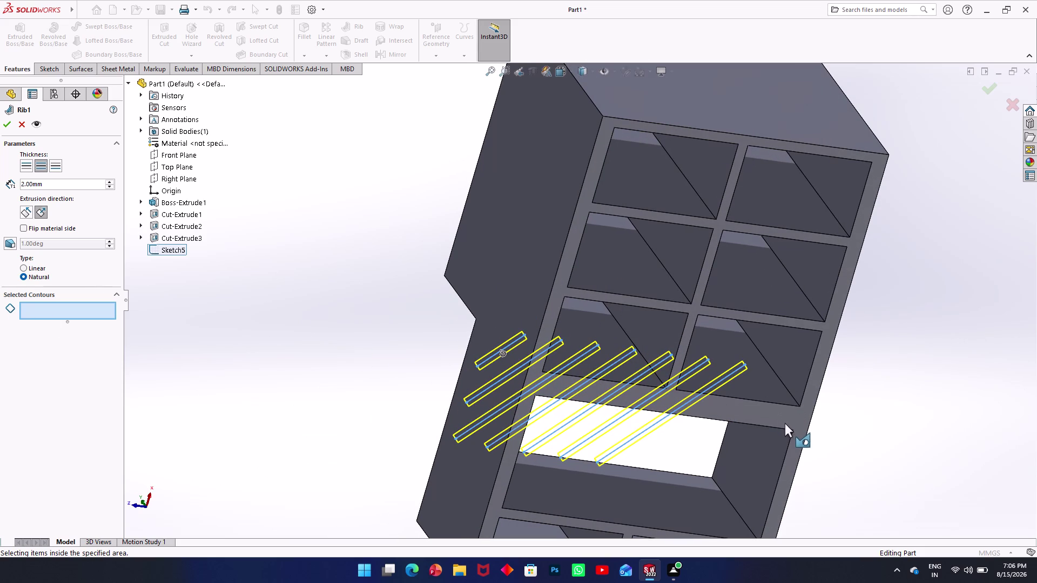
click(785, 423)
middle_drag(718, 455, 840, 507)
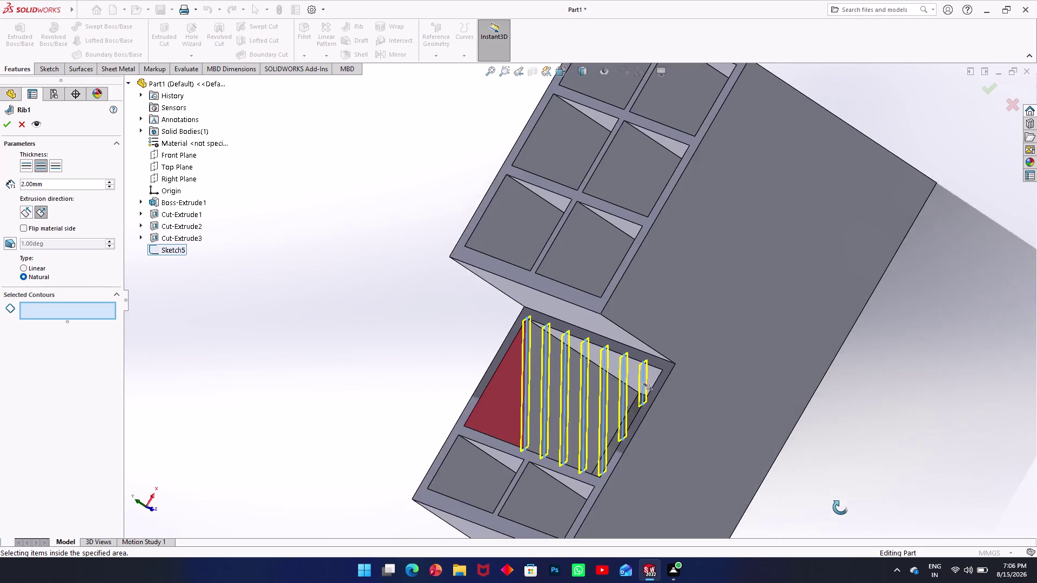
middle_drag(840, 508, 896, 515)
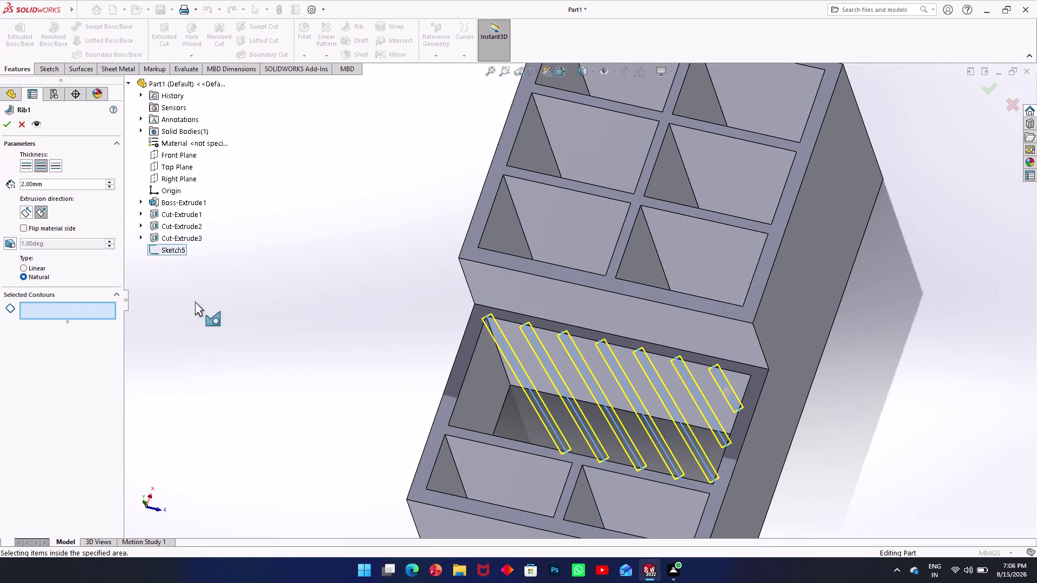
middle_drag(535, 385, 516, 378)
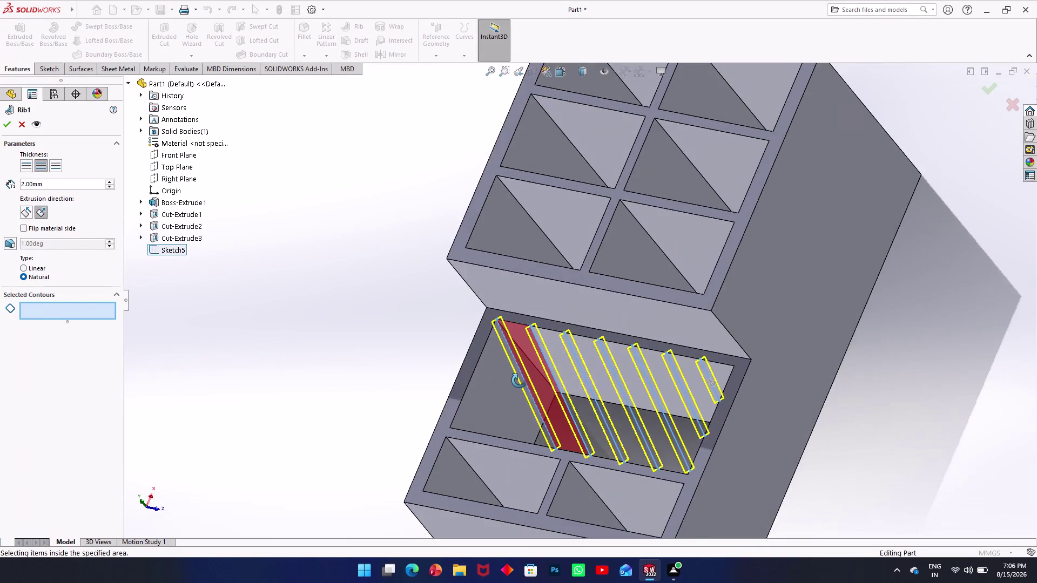
middle_drag(516, 377, 555, 430)
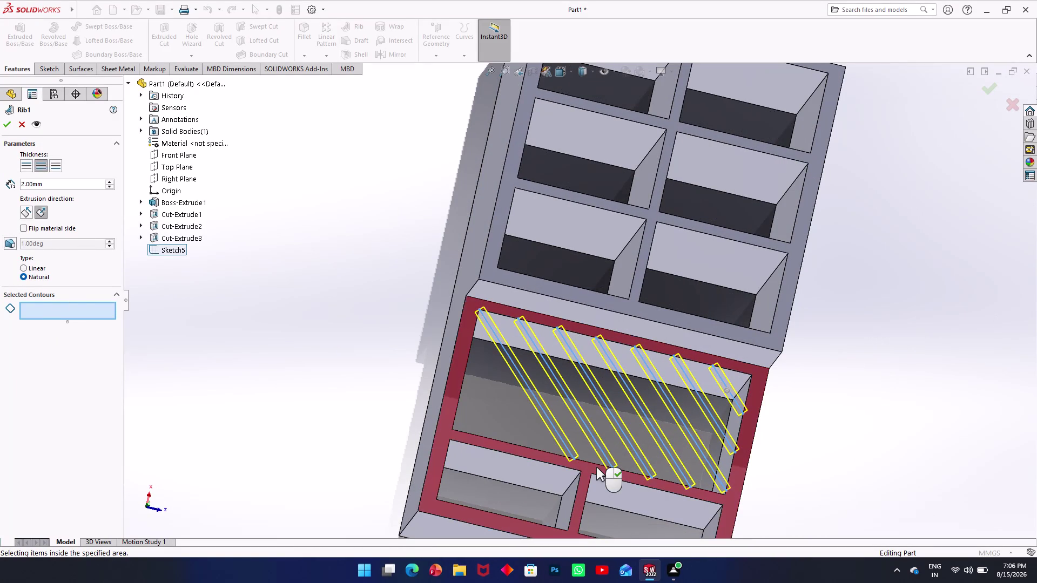
click(597, 469)
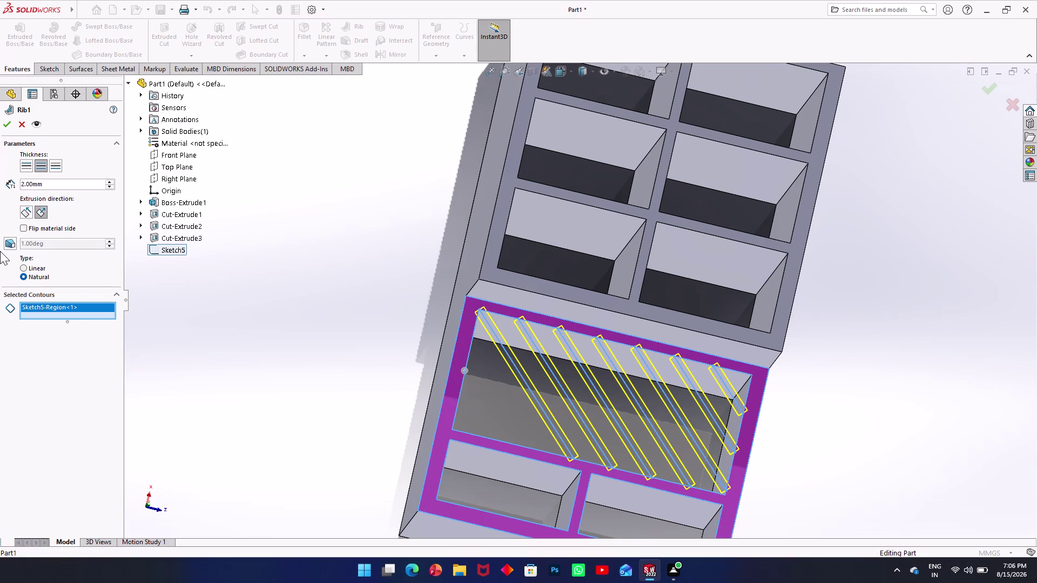
Change the rib thickness to 1.5 mm and try building it.
click(2, 122)
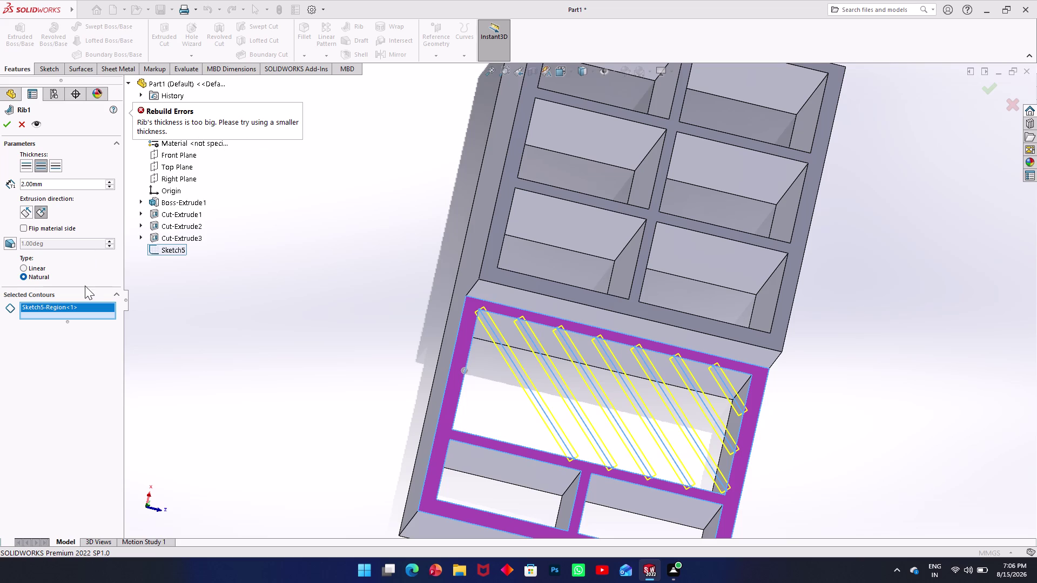
click(49, 243)
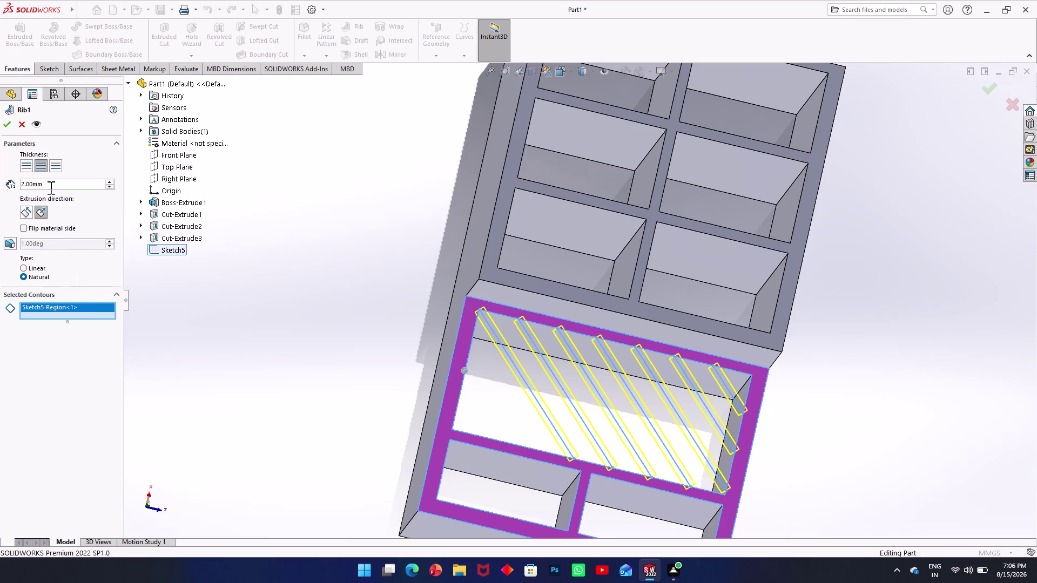
drag(45, 184, 0, 191)
text(1.5)
key(Return)
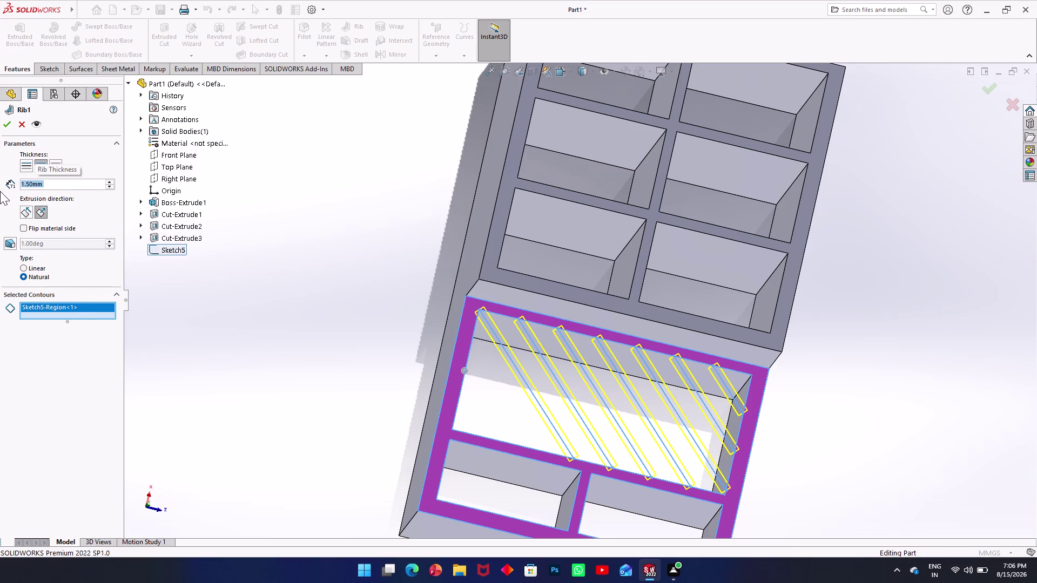
click(238, 222)
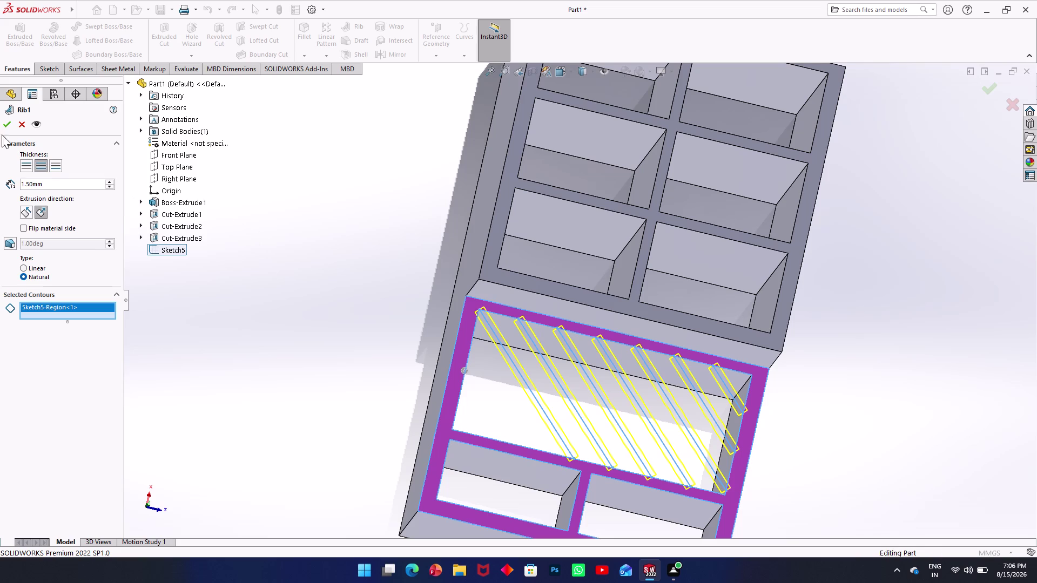
click(0, 123)
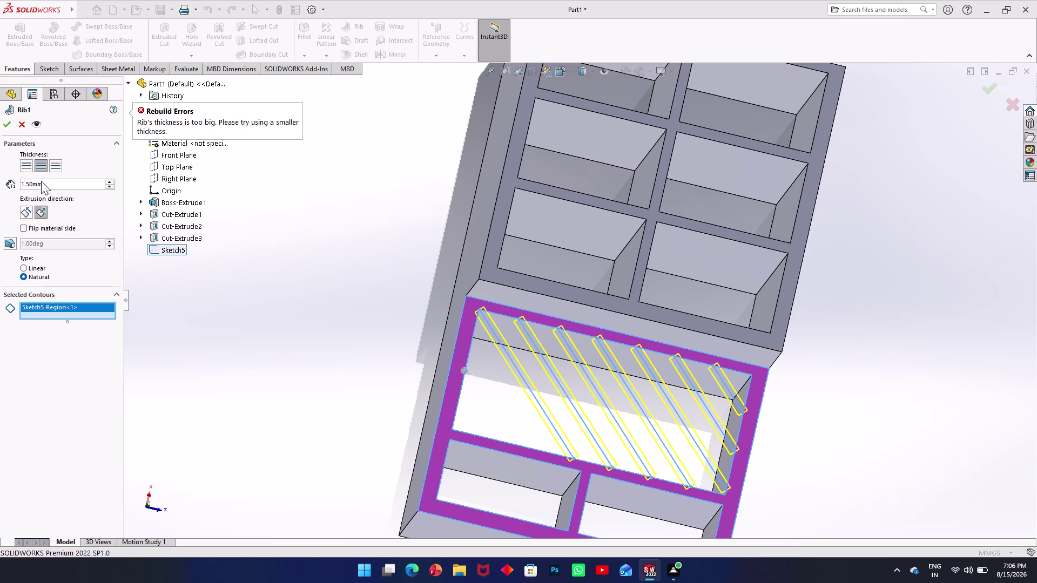
Return the thickness to 2 mm and switch to extrusion parallel to the sketch.
drag(41, 180, 27, 183)
key(2)
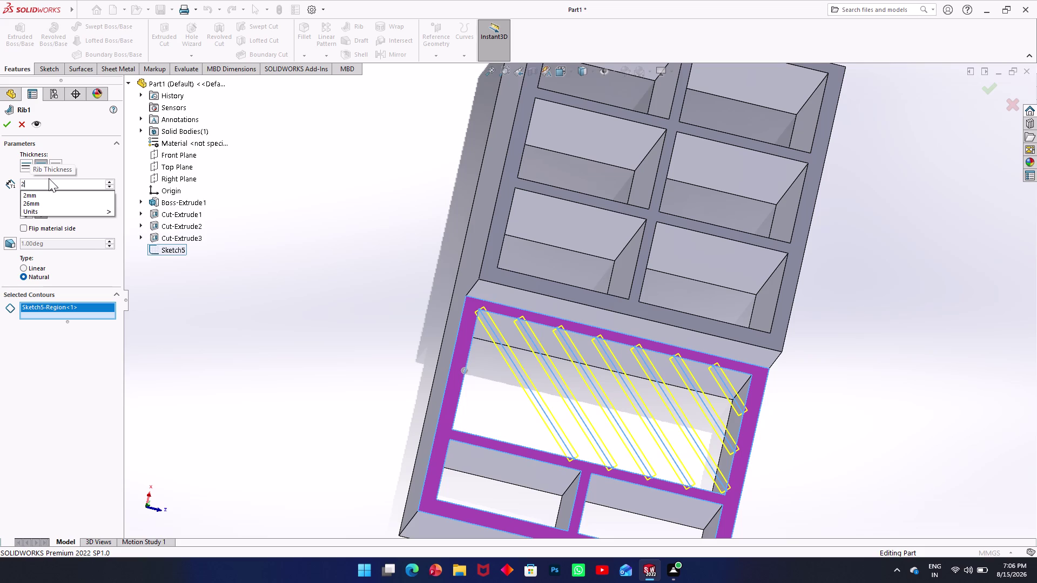
click(26, 167)
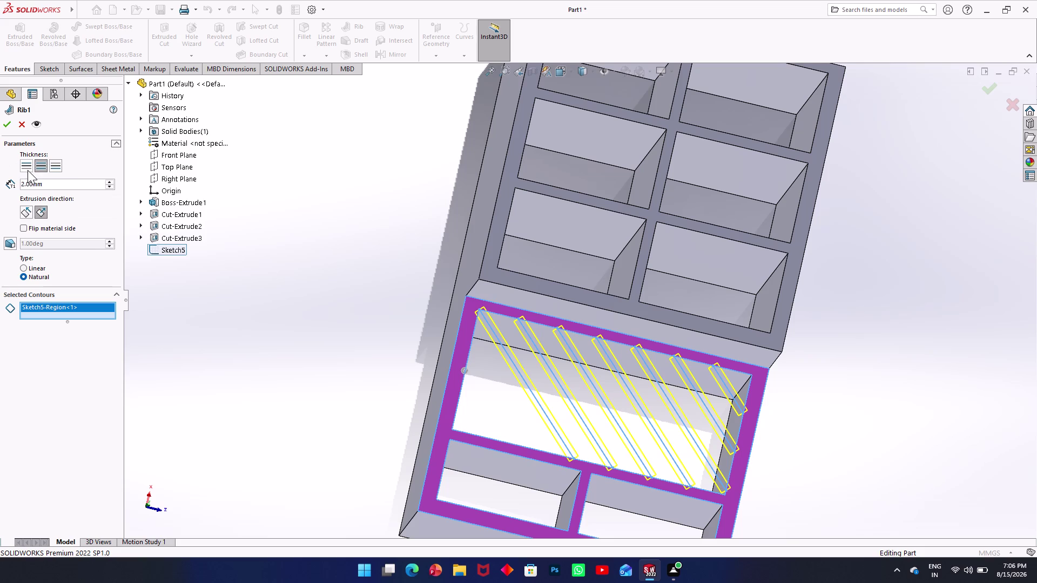
click(28, 213)
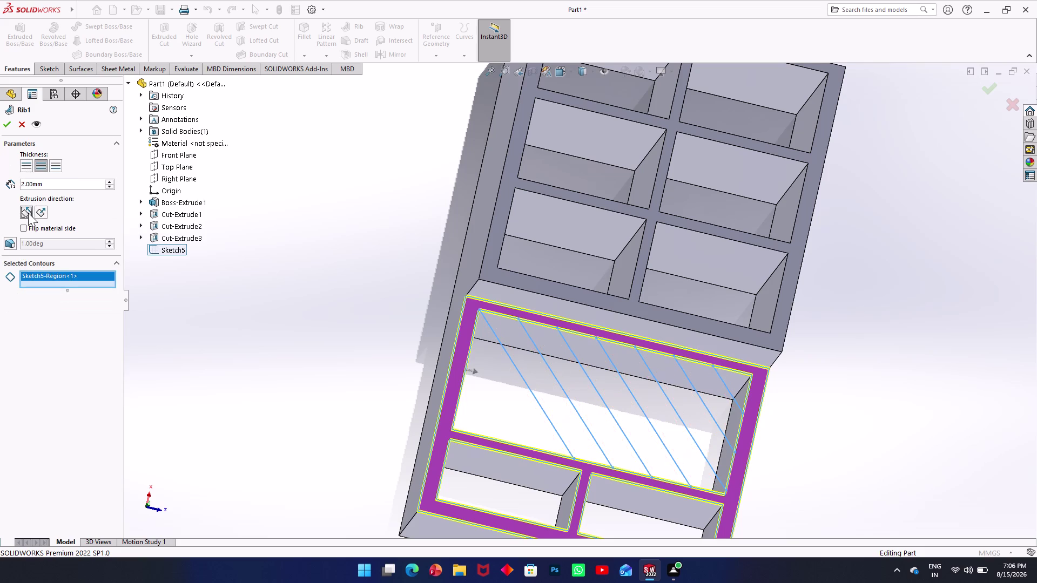
Switch the rib back to normal-to-sketch extrusion with the natural draft type.
click(40, 214)
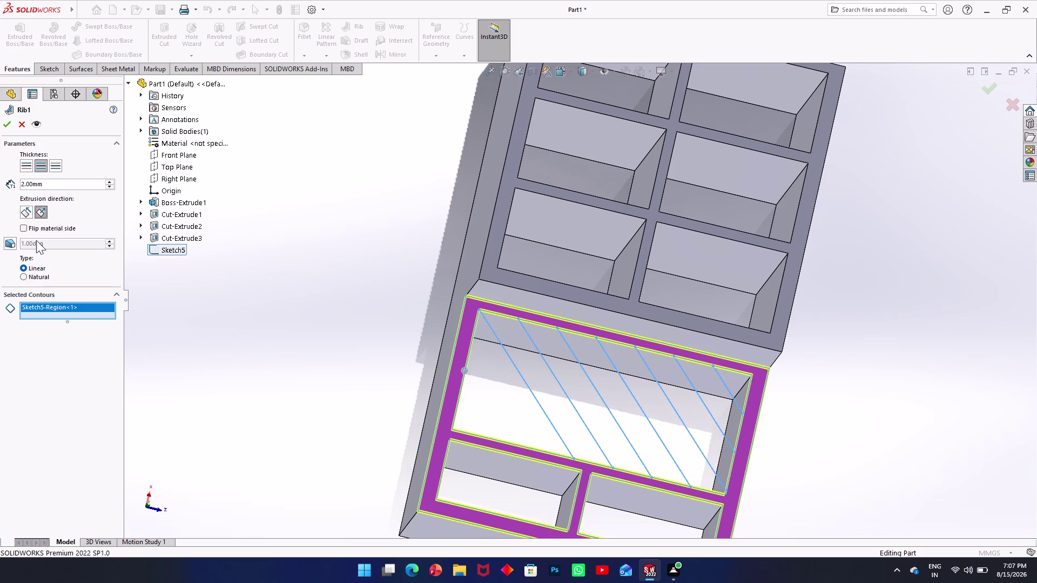
click(25, 281)
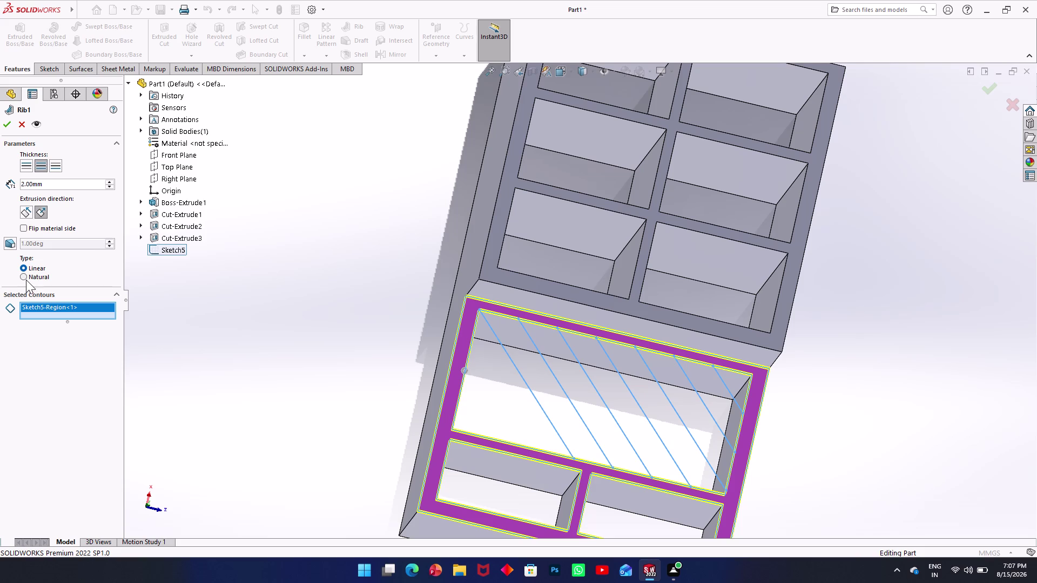
click(24, 277)
middle_drag(409, 321, 395, 285)
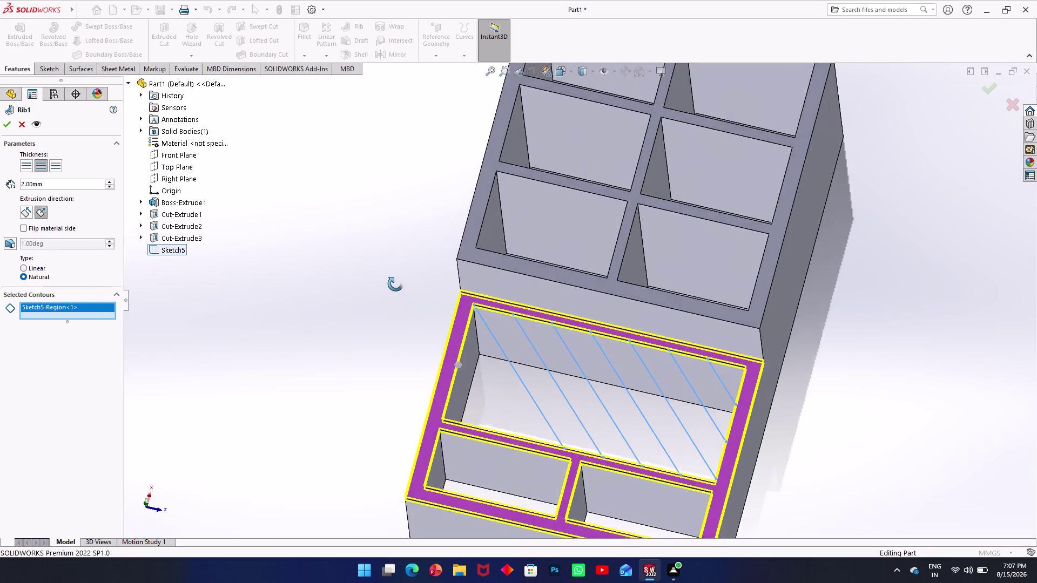
middle_drag(396, 285, 378, 246)
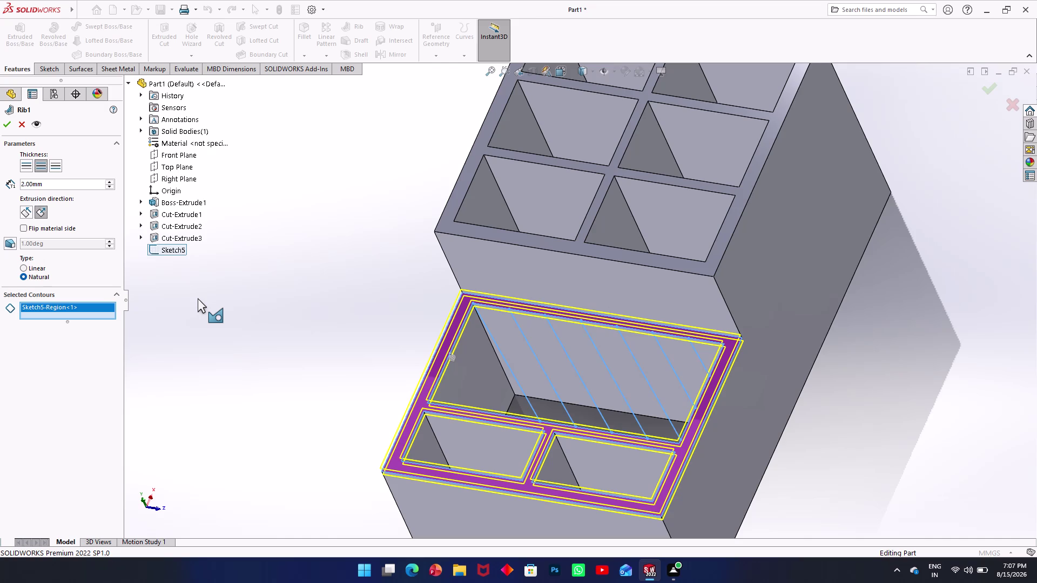
Clear the Sketch5 region from Selected Contours and try a different rib direction.
right_click(82, 311)
click(122, 320)
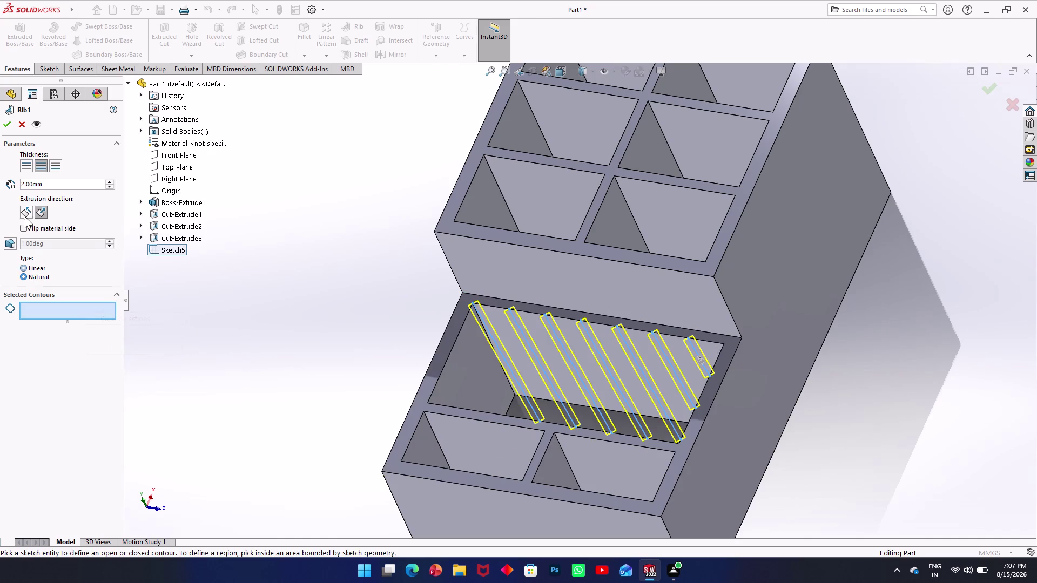
click(5, 125)
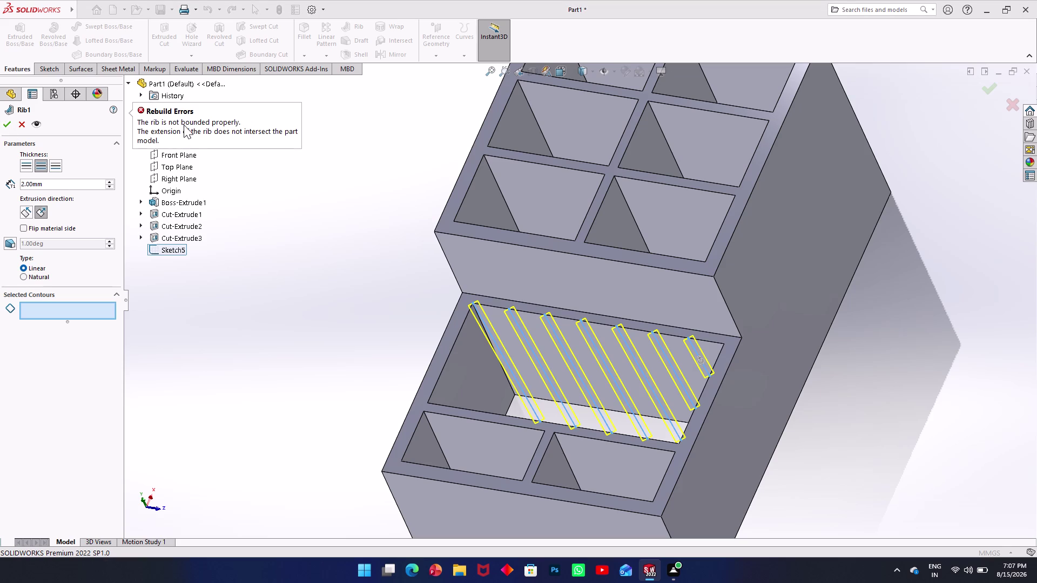
middle_drag(232, 180, 281, 224)
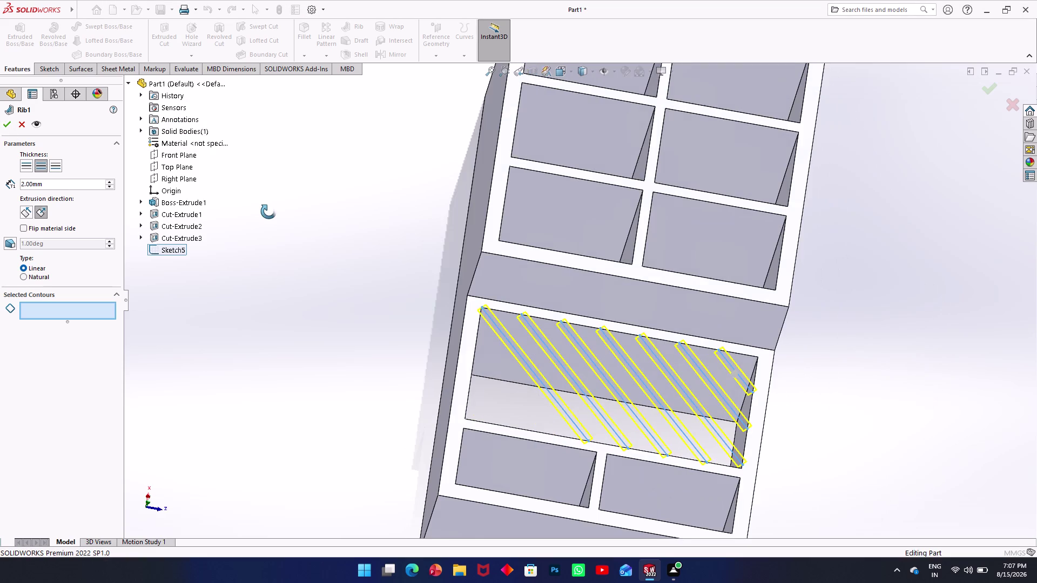
middle_drag(281, 224, 258, 223)
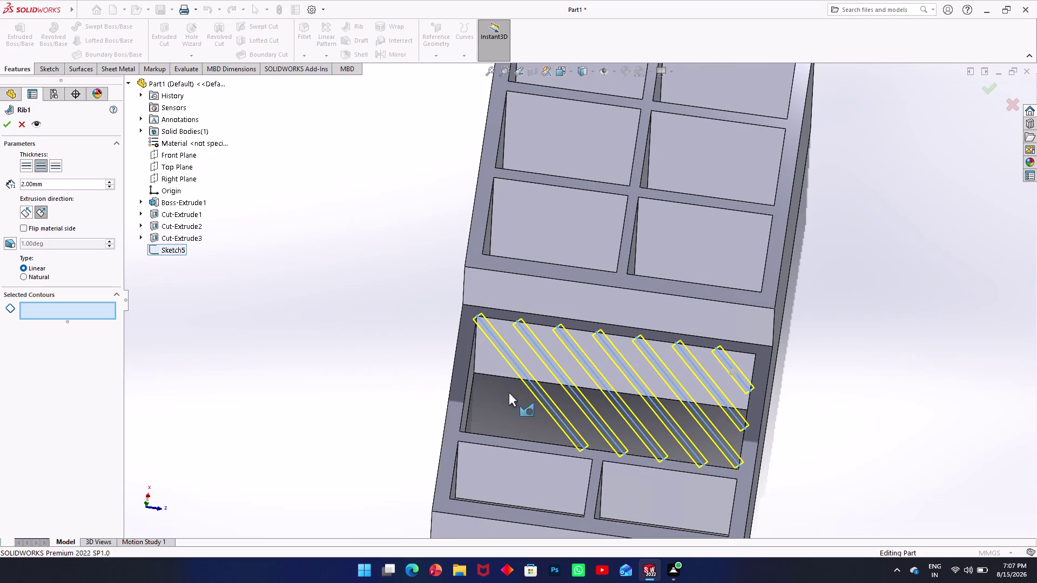
scroll(down, 3)
scroll(down, 3)
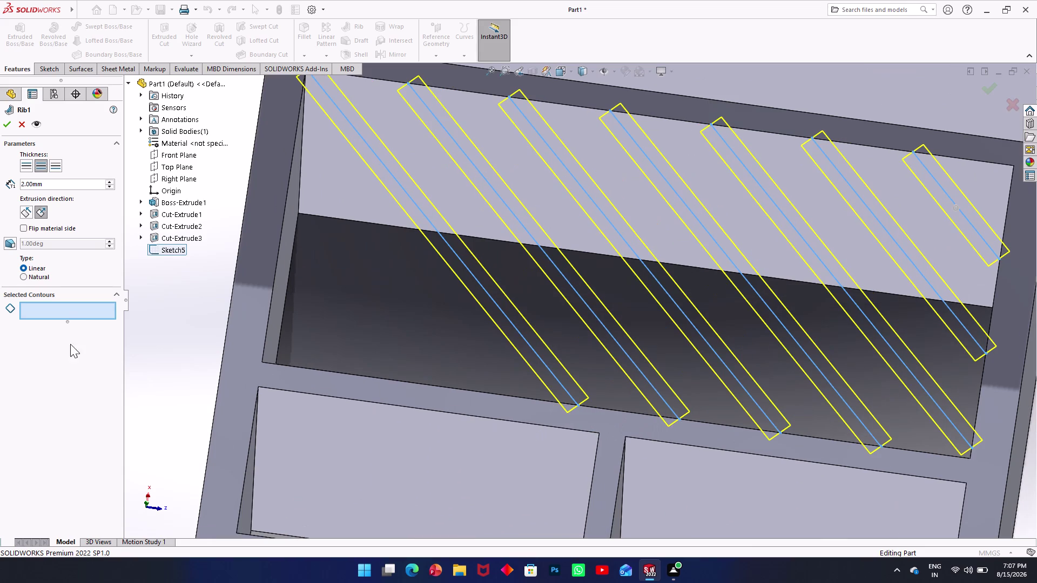
Open and dismiss the contour options, orbiting to see the rib ends.
right_click(66, 314)
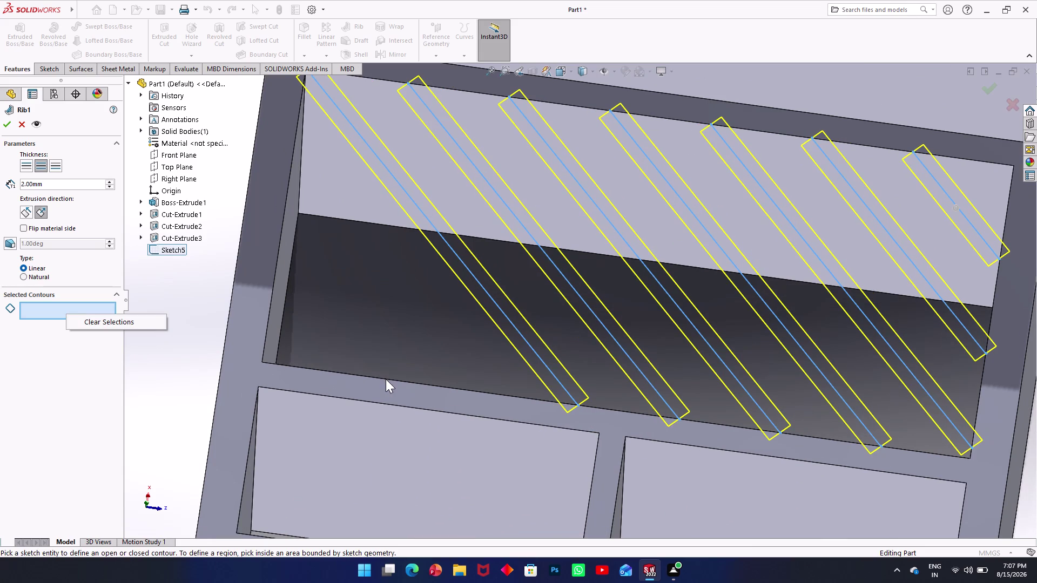
middle_drag(386, 379, 343, 333)
scroll(down, 3)
scroll(up, 3)
middle_drag(165, 435, 238, 519)
scroll(down, 3)
scroll(up, 3)
click(61, 303)
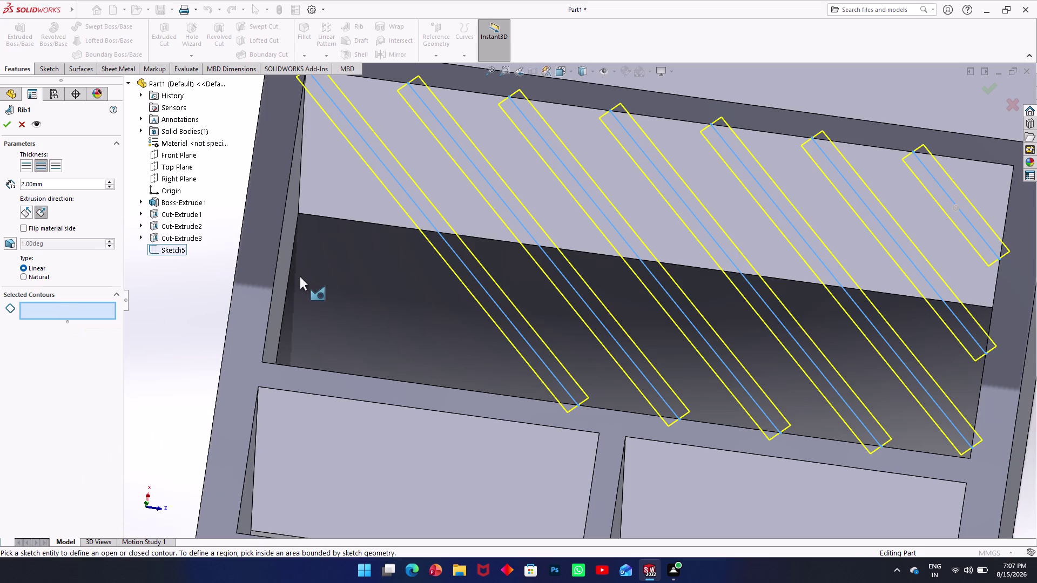
scroll(down, 3)
scroll(up, 3)
middle_drag(507, 314, 474, 314)
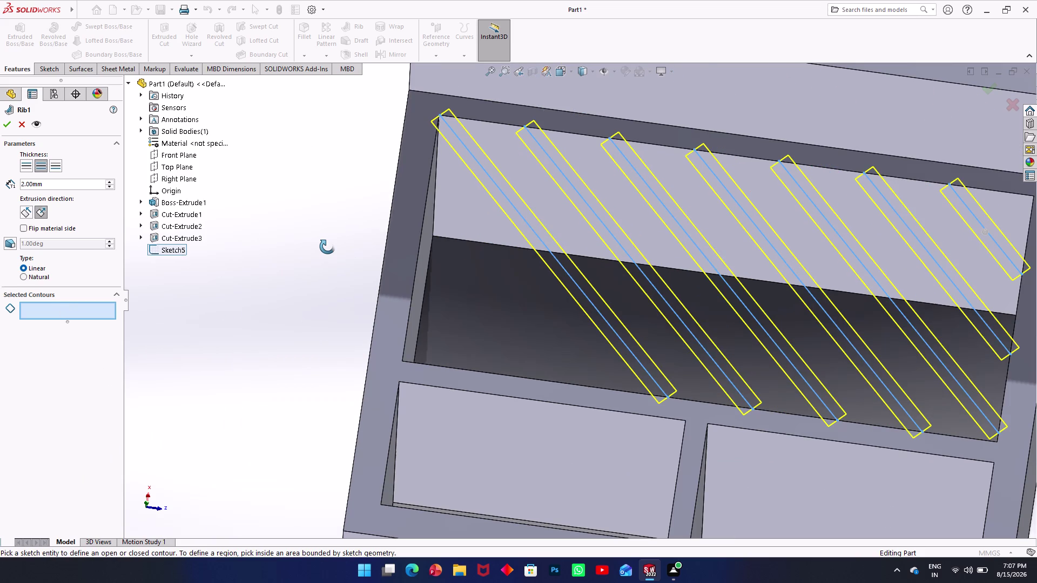
middle_drag(474, 314, 358, 217)
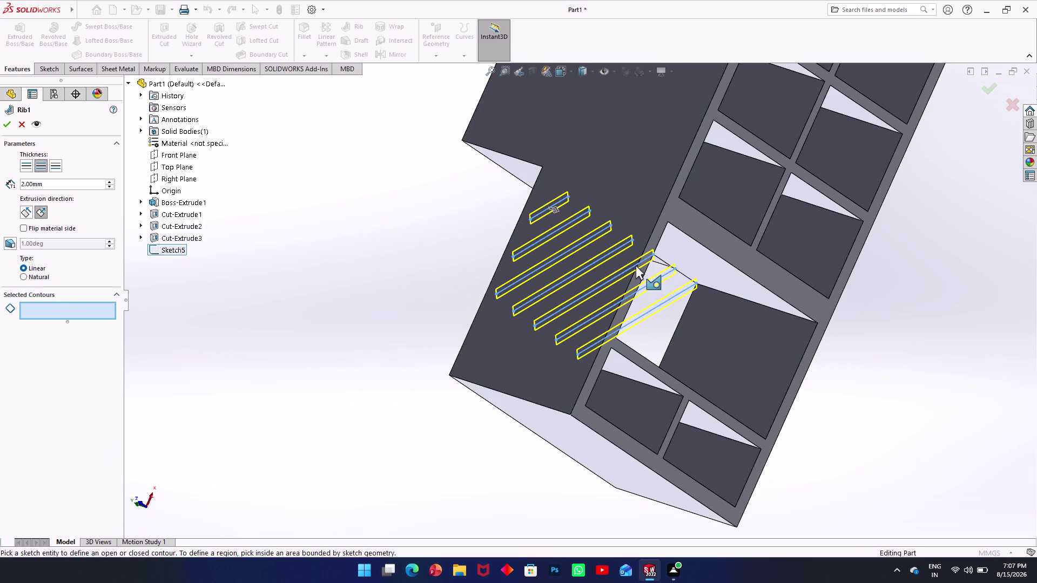
Pick four diagonal Sketch5 lines as rib contours.
click(719, 247)
click(695, 270)
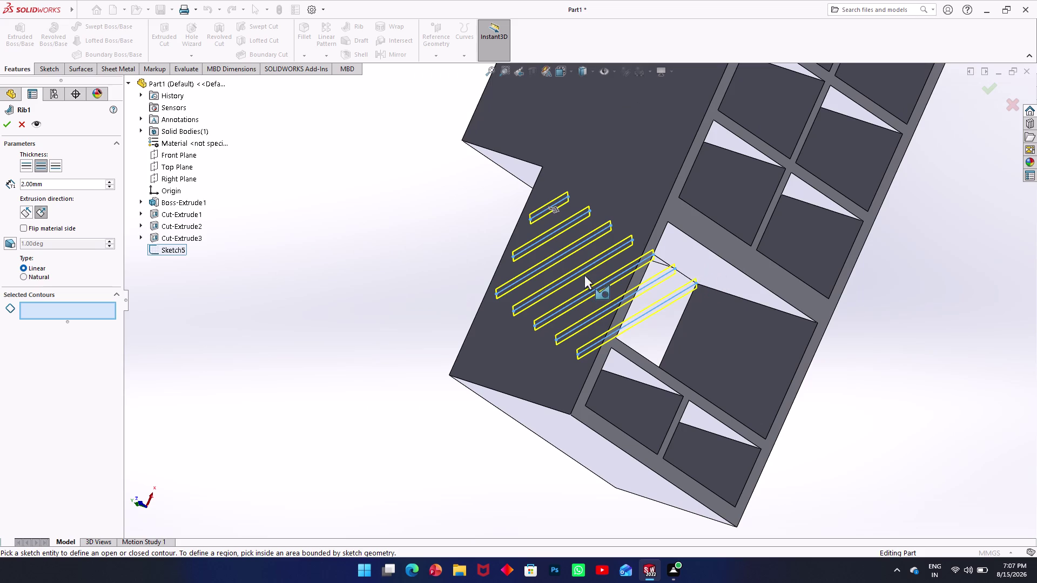
middle_drag(633, 286, 754, 287)
click(767, 207)
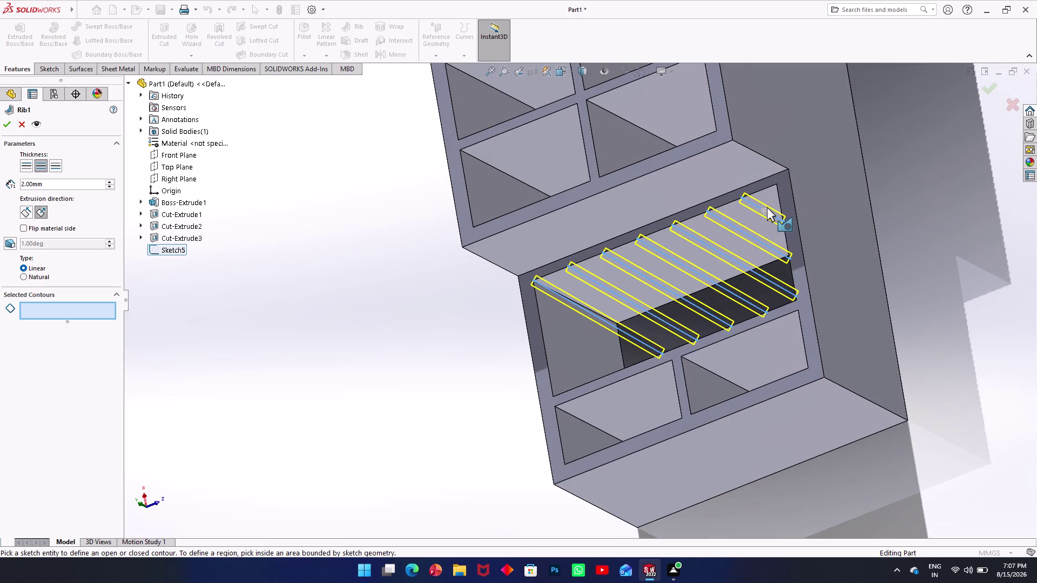
click(772, 213)
middle_drag(614, 253, 631, 326)
scroll(up, 3)
scroll(down, 3)
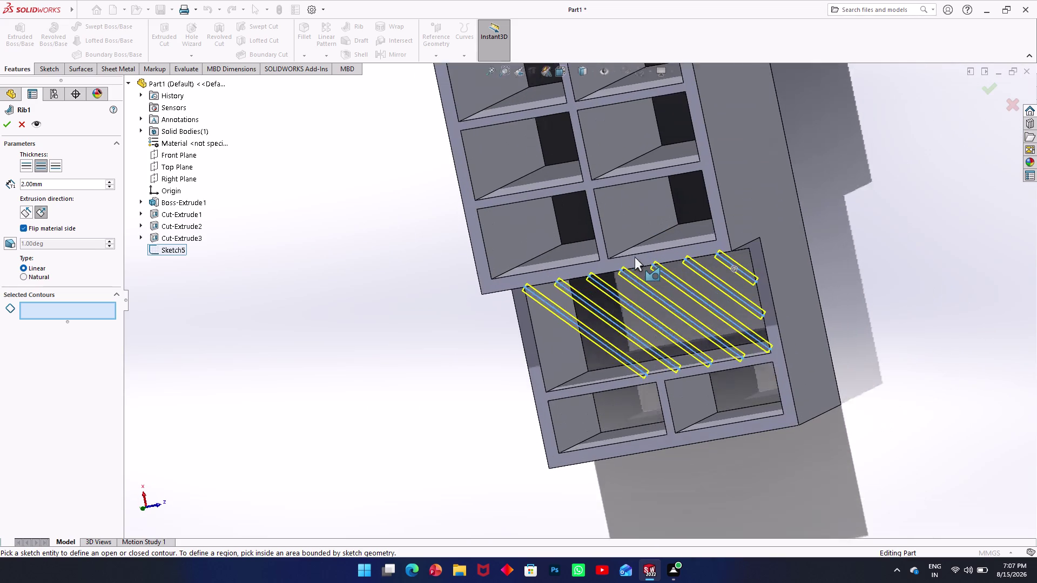
scroll(down, 3)
scroll(down, 3)
Try selecting the remaining diagonal sketch lines in the pocket.
click(772, 343)
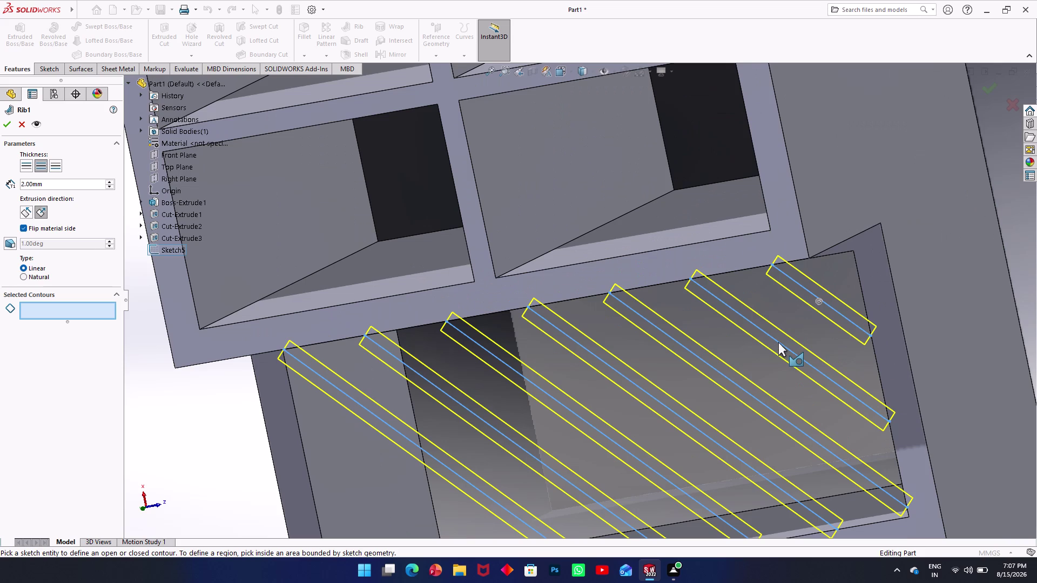
double_click(779, 342)
click(816, 299)
double_click(786, 344)
double_click(714, 375)
middle_drag(775, 294, 729, 297)
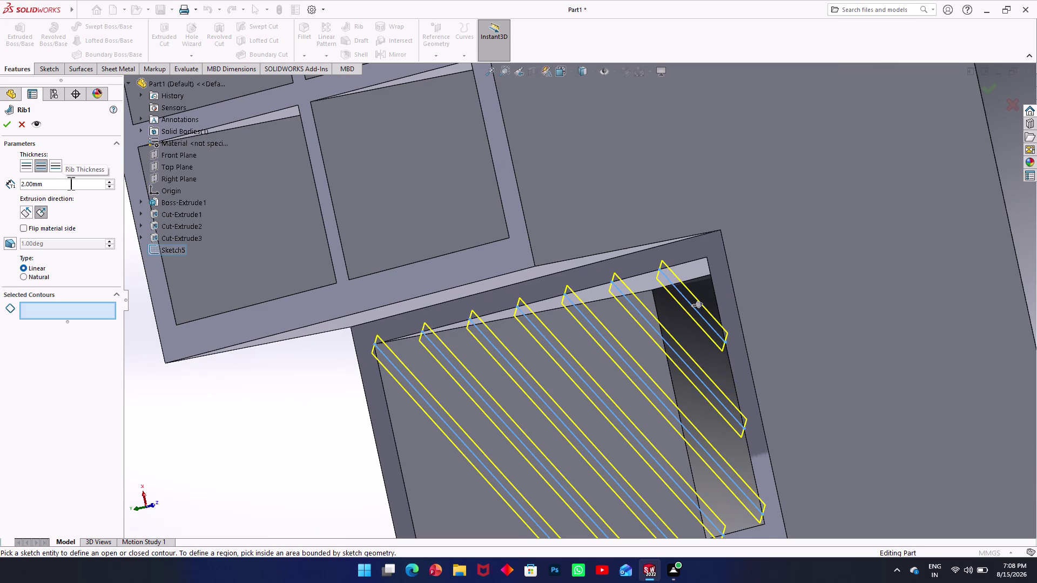
Uncheck Flip material side and orbit to view the part's side.
right_drag(71, 183, 88, 183)
click(20, 228)
click(21, 229)
middle_drag(696, 336, 662, 362)
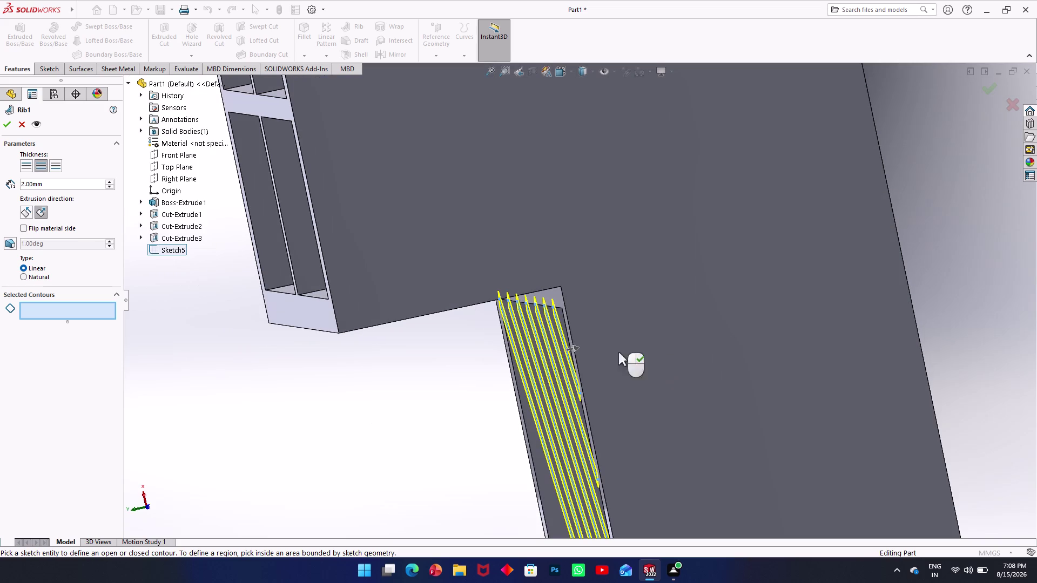
Try picking the diagonal sketch lines, including the lowest one, as rib contours.
click(709, 336)
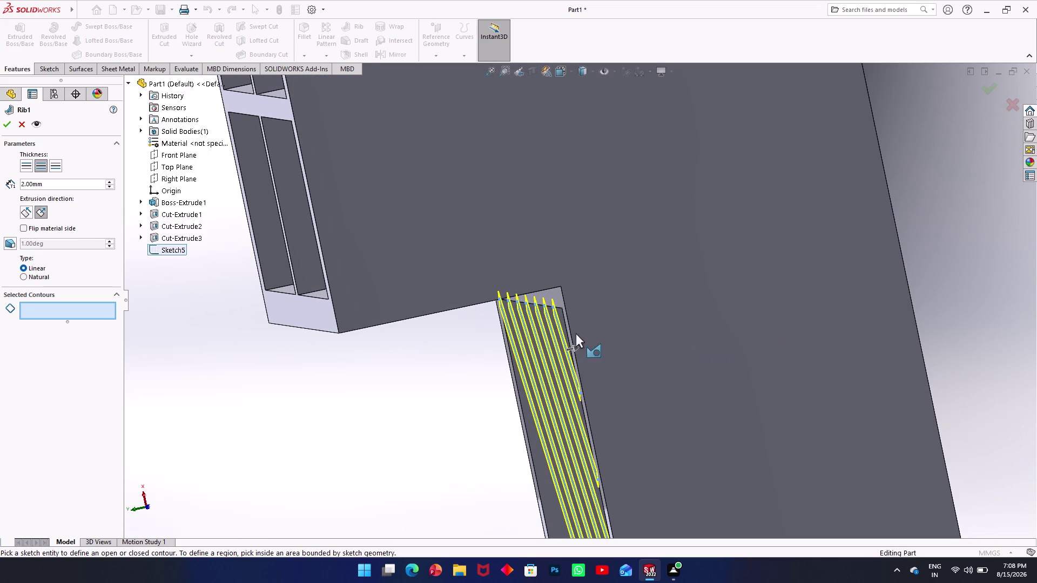
middle_drag(577, 333, 643, 263)
click(561, 359)
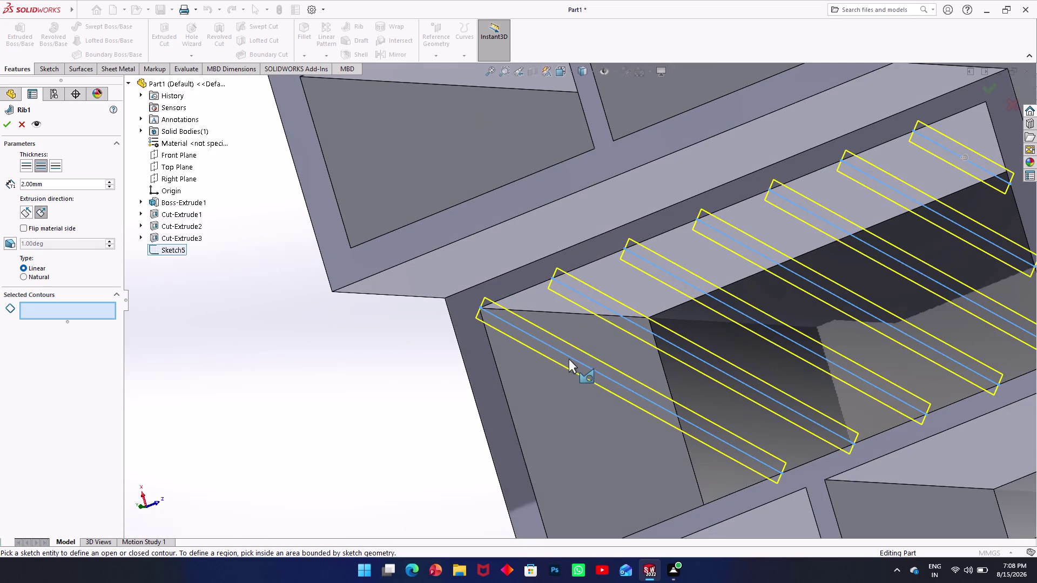
click(595, 453)
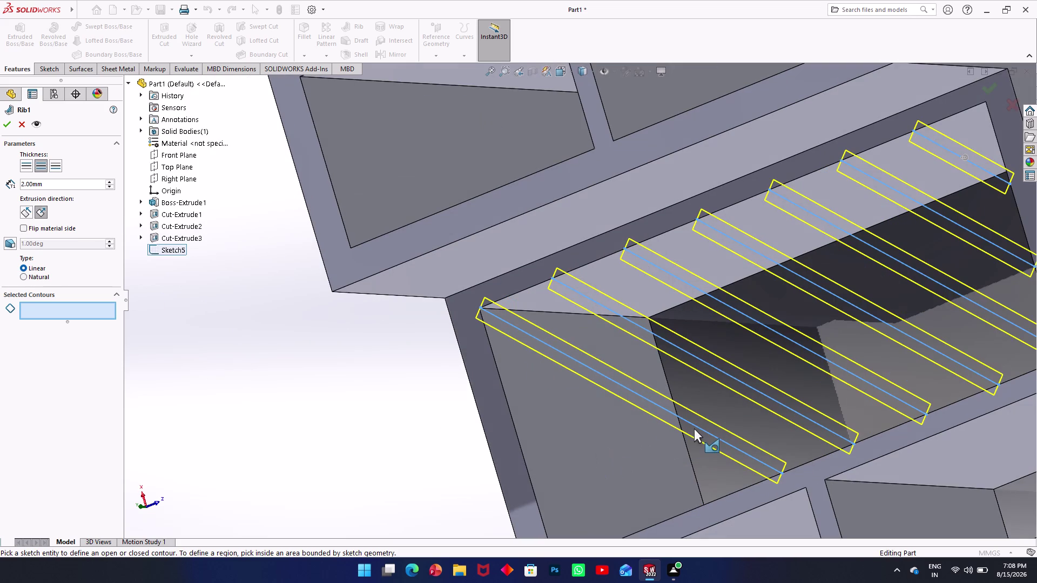
double_click(696, 427)
click(501, 433)
click(503, 434)
right_click(90, 309)
click(111, 319)
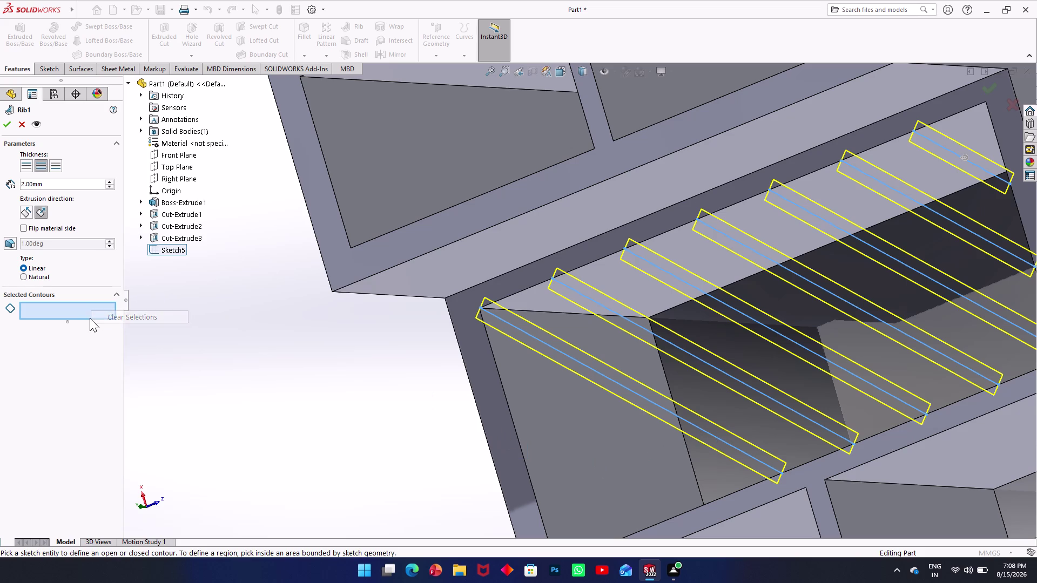
Try box-selecting the diagonal lines from below, then cancel the Rib feature.
double_click(732, 498)
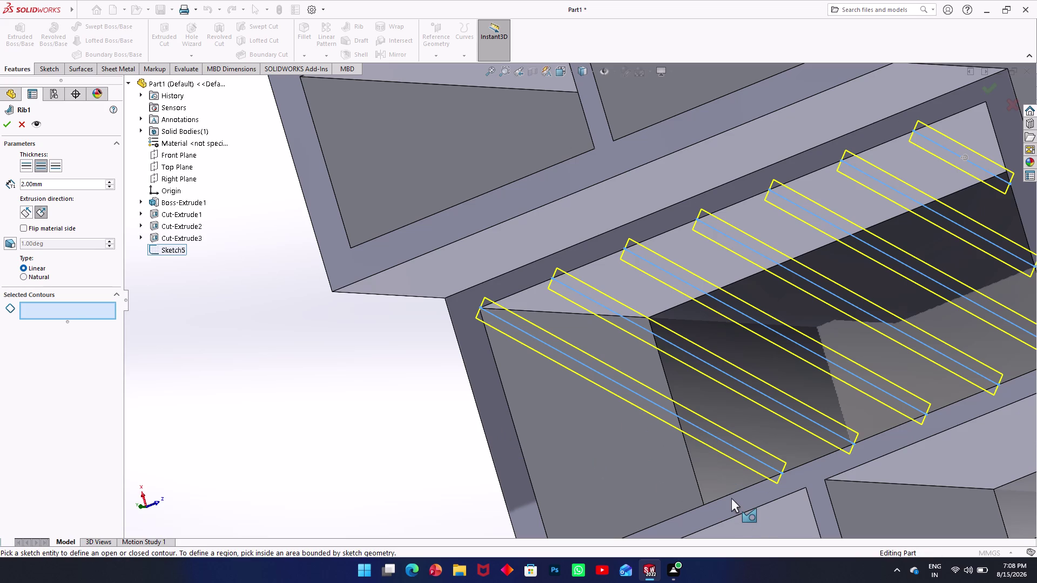
double_click(731, 498)
scroll(up, 3)
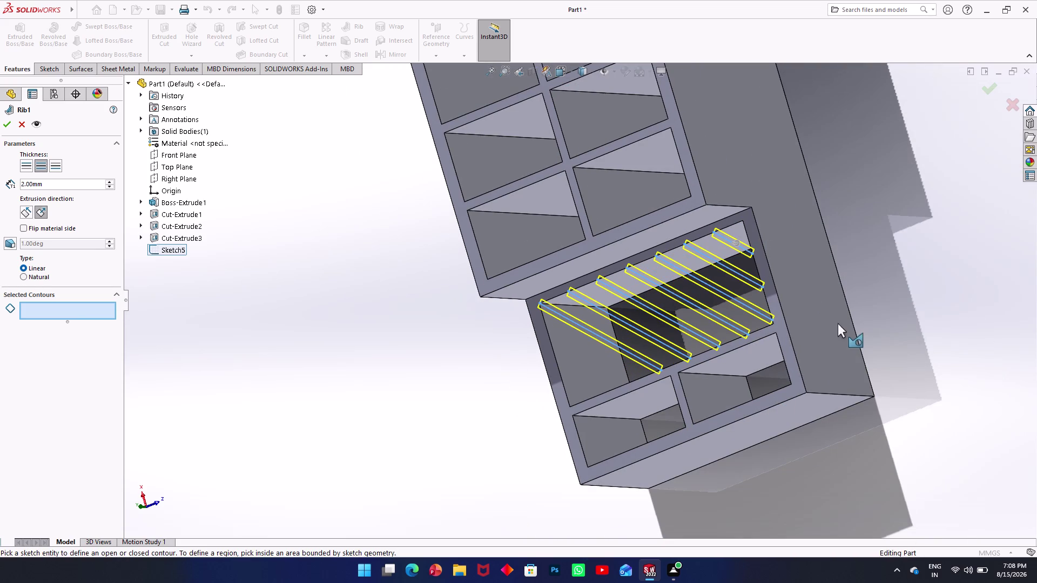
middle_drag(887, 314, 744, 331)
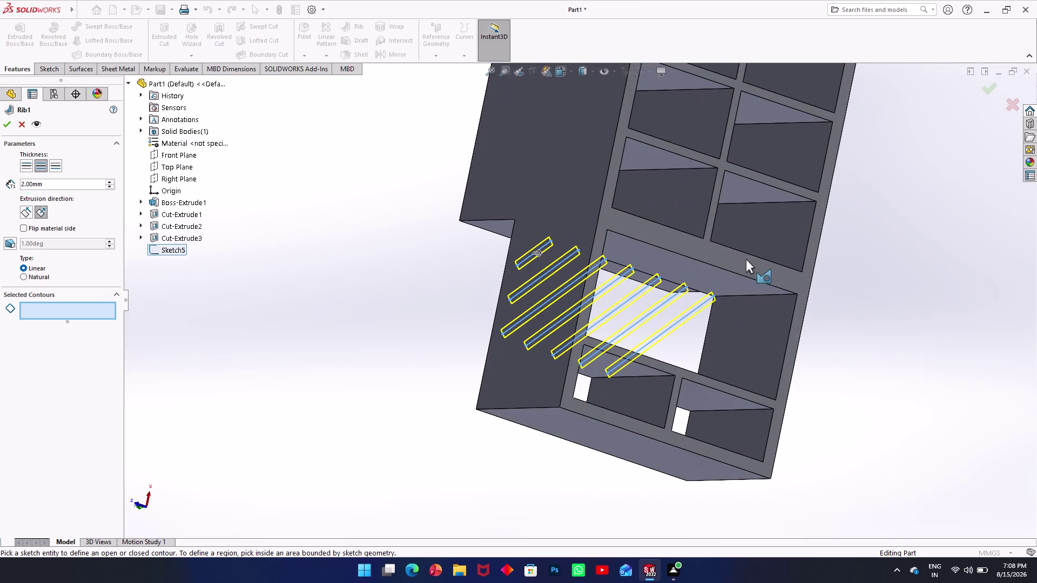
triple_click(746, 259)
drag(745, 259, 742, 264)
click(770, 308)
click(774, 311)
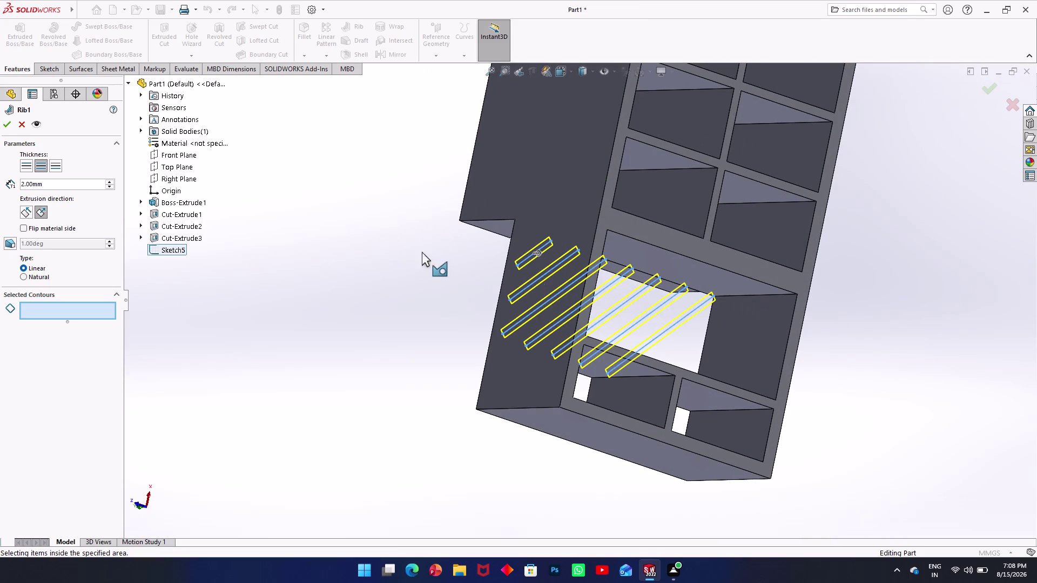
right_click(379, 236)
click(301, 252)
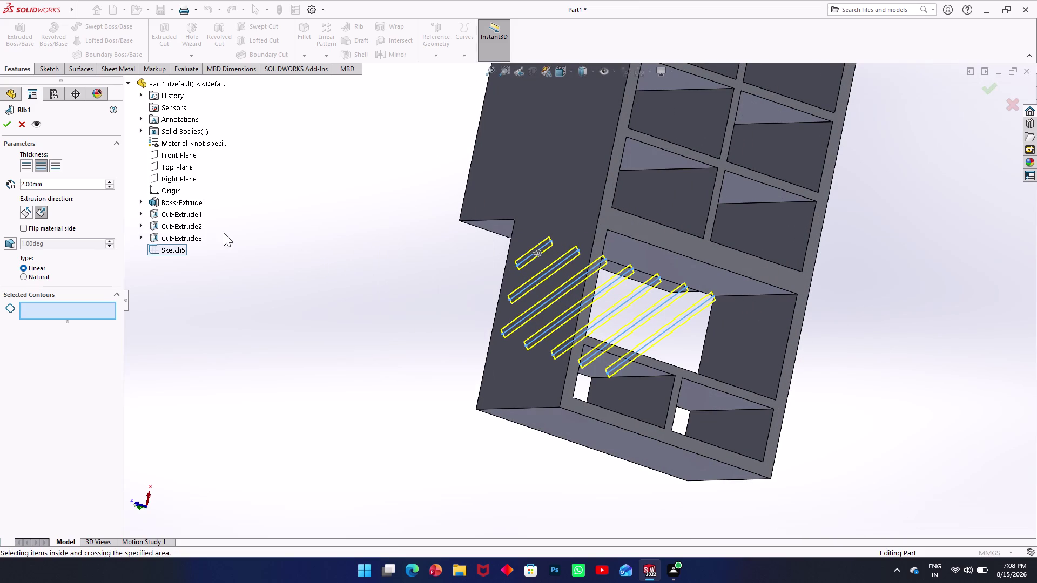
click(17, 120)
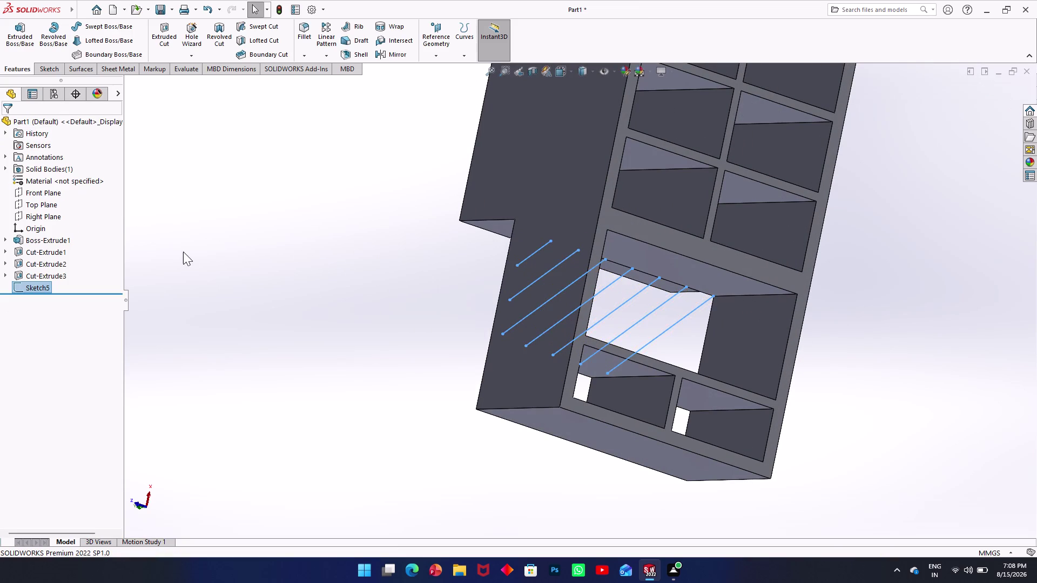
Undo and redo Sketch5 selection changes, exit the sketch, and start a new Rib.
scroll(up, 3)
middle_drag(188, 253, 389, 278)
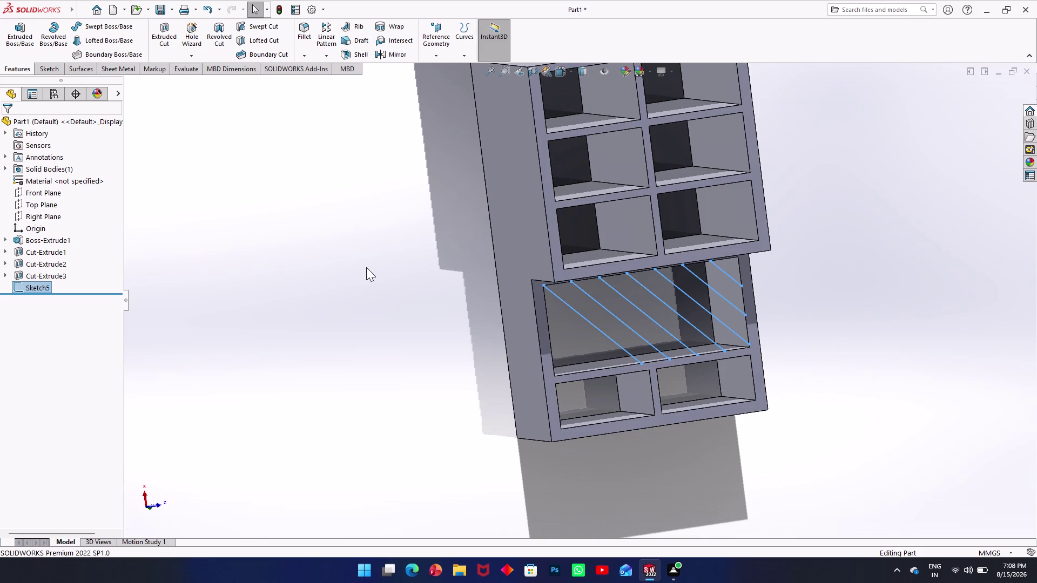
key(ctrl+z)
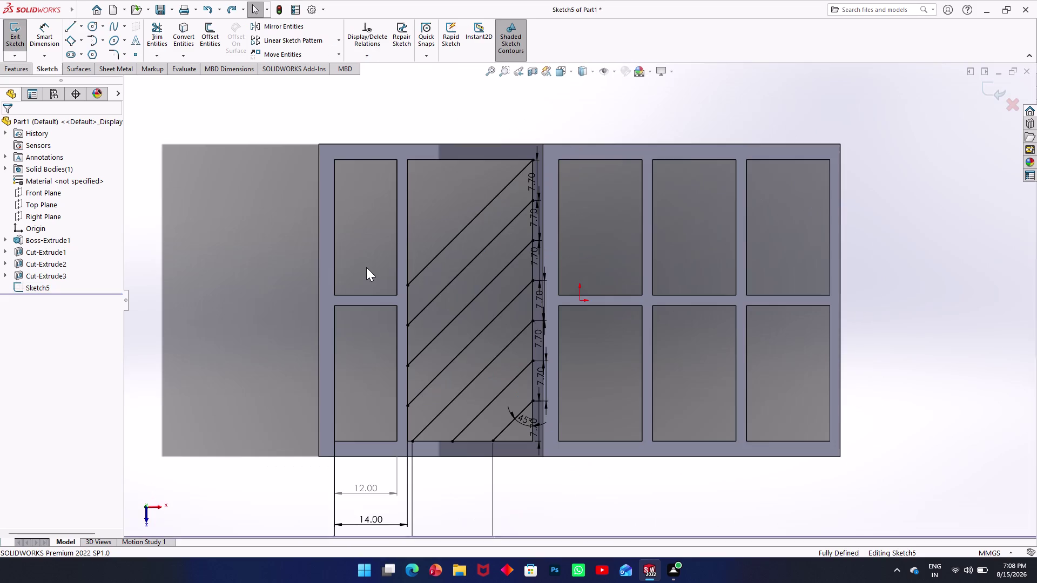
key(ctrl+z)
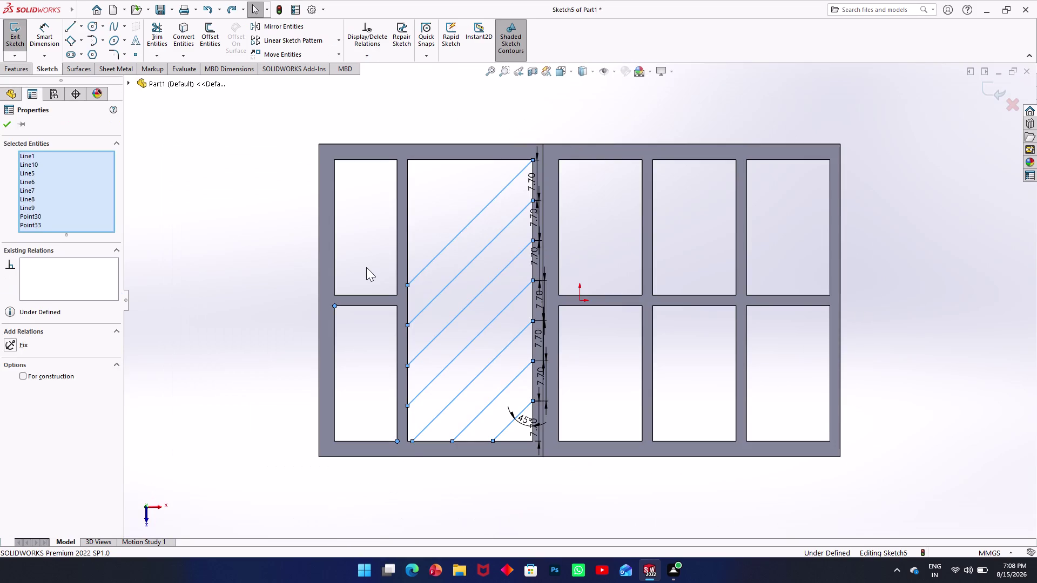
key(ctrl+z)
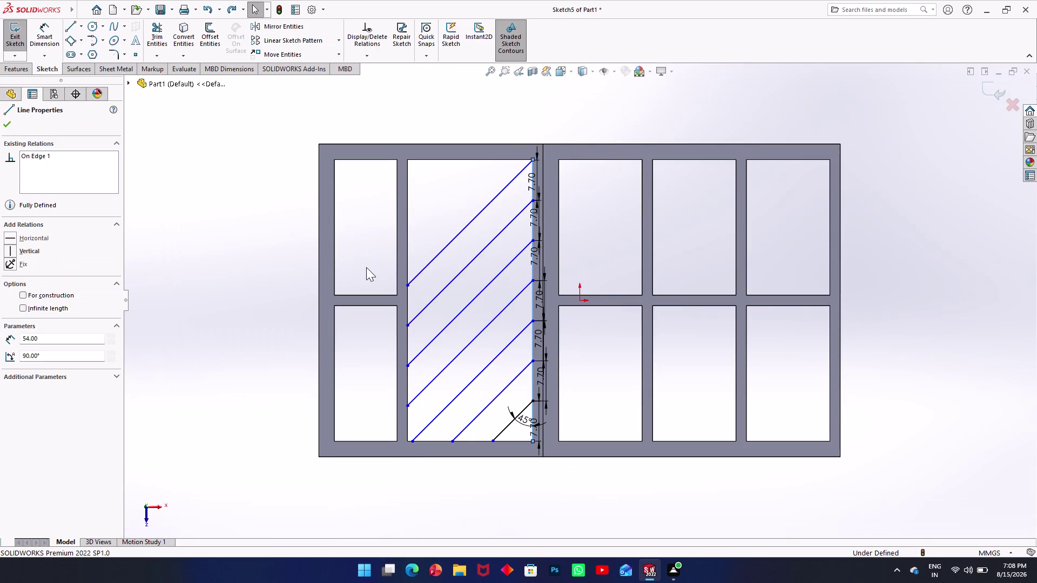
key(ctrl+y)
key(ctrl+y)
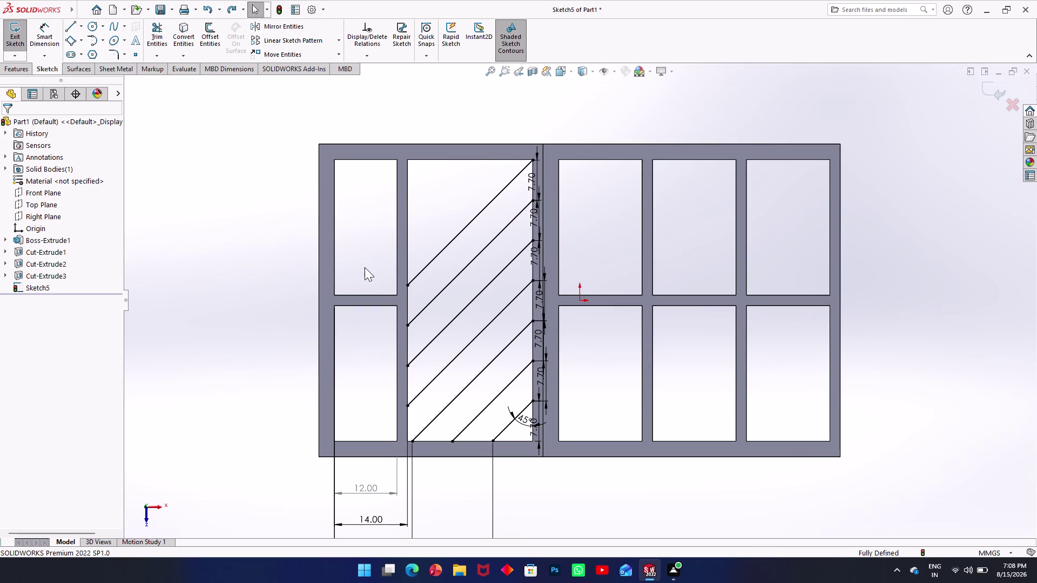
click(15, 27)
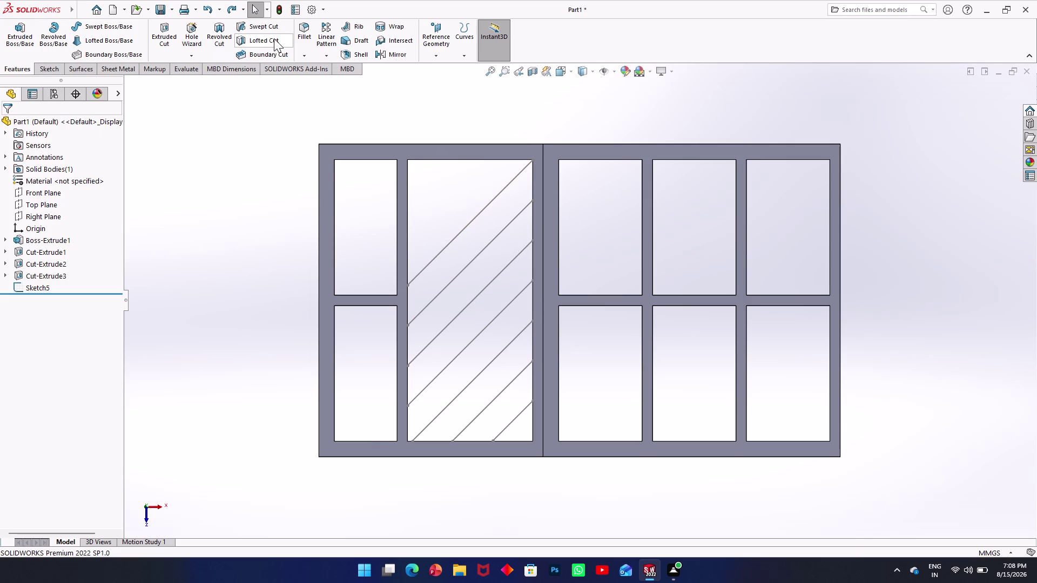
click(352, 25)
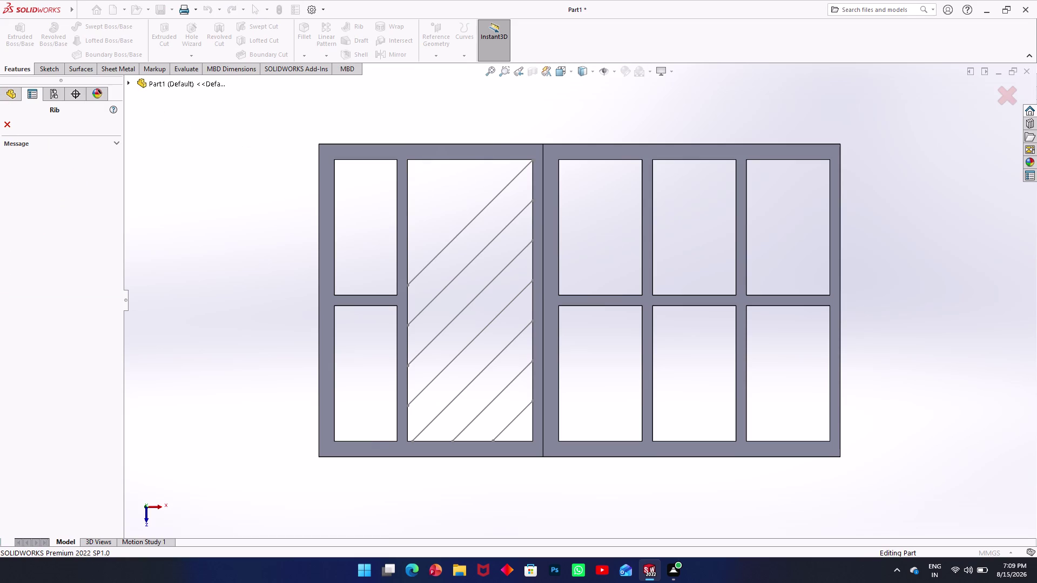
Use Sketch5 as the rib profile with 2 mm thickness, previewing the ribs.
click(128, 85)
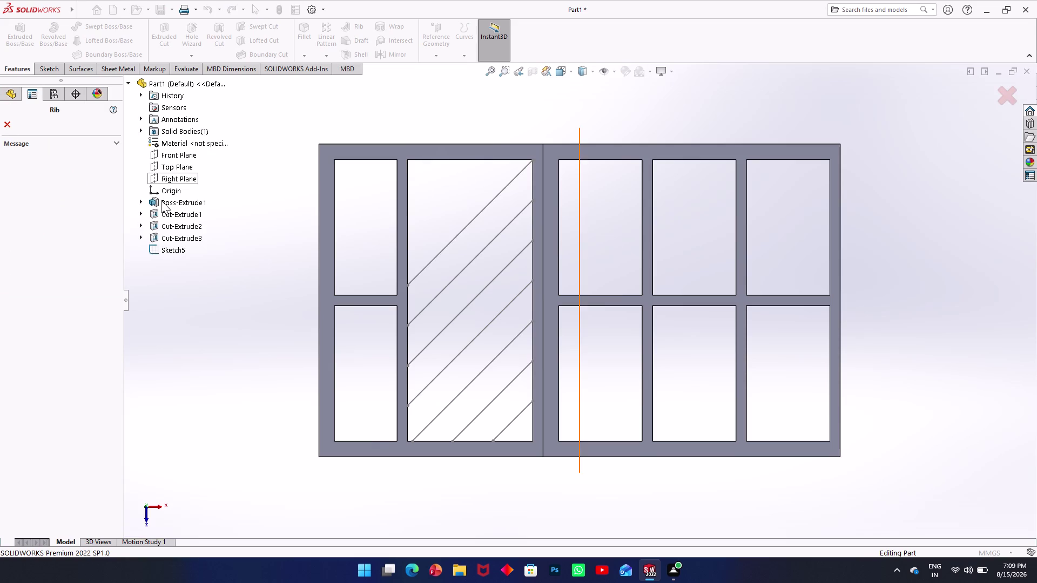
click(166, 247)
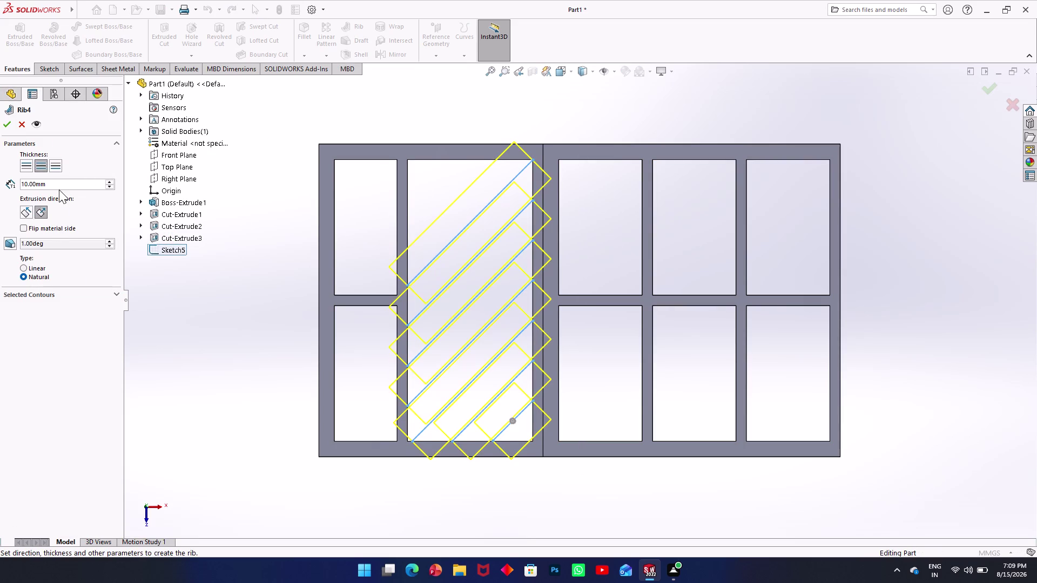
drag(59, 189, 32, 189)
drag(50, 185, 16, 184)
key(2)
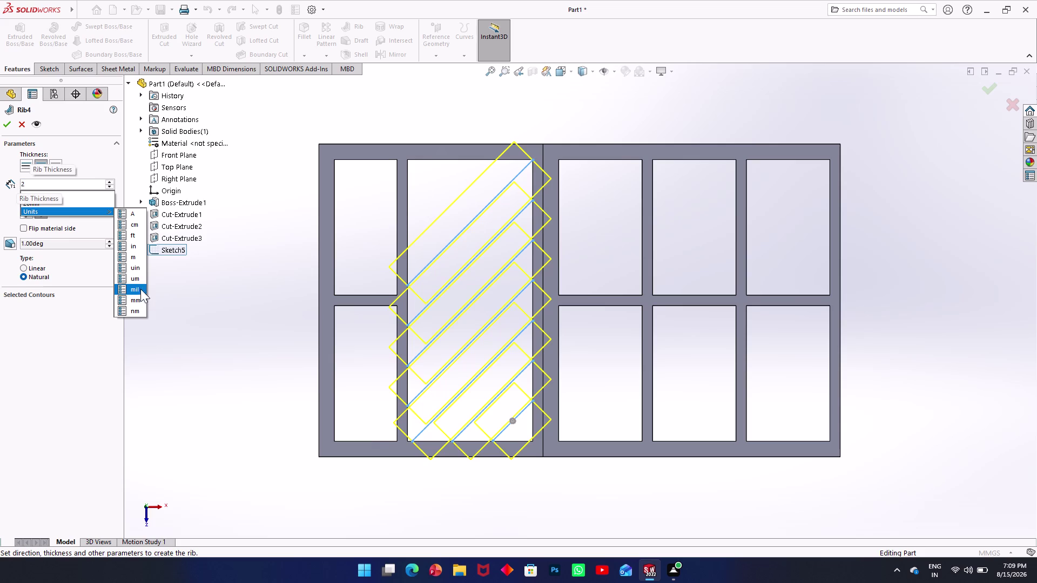
click(251, 317)
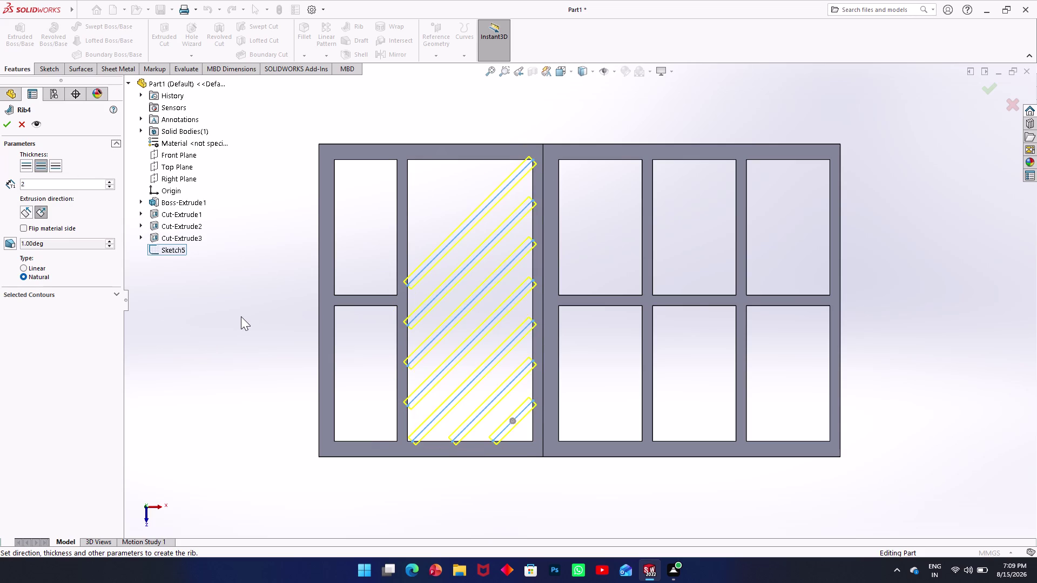
middle_drag(384, 409, 387, 295)
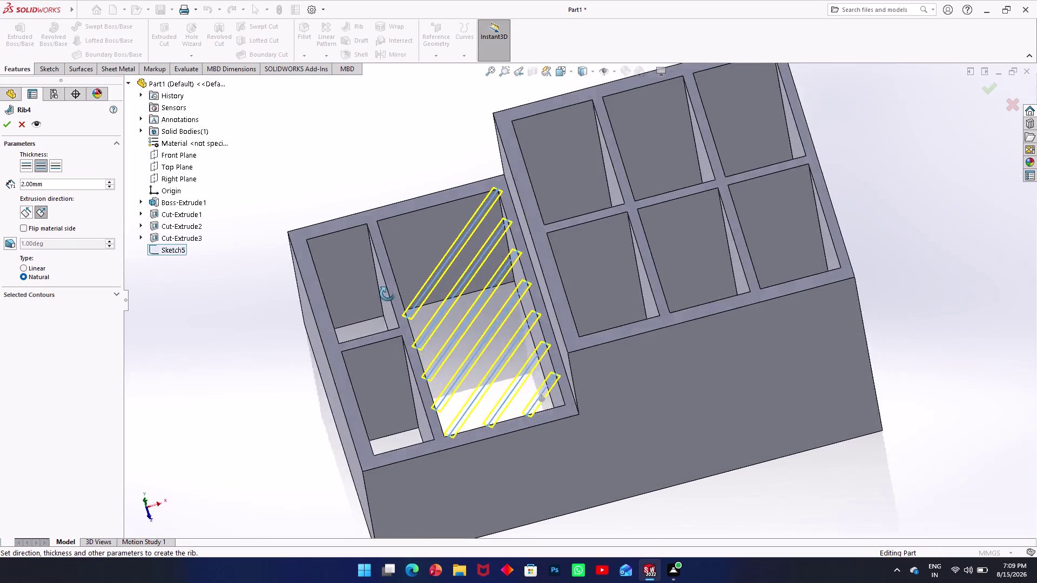
Try confirming Rib4 and orbit to inspect the rib inside the pocket.
middle_drag(386, 295, 415, 249)
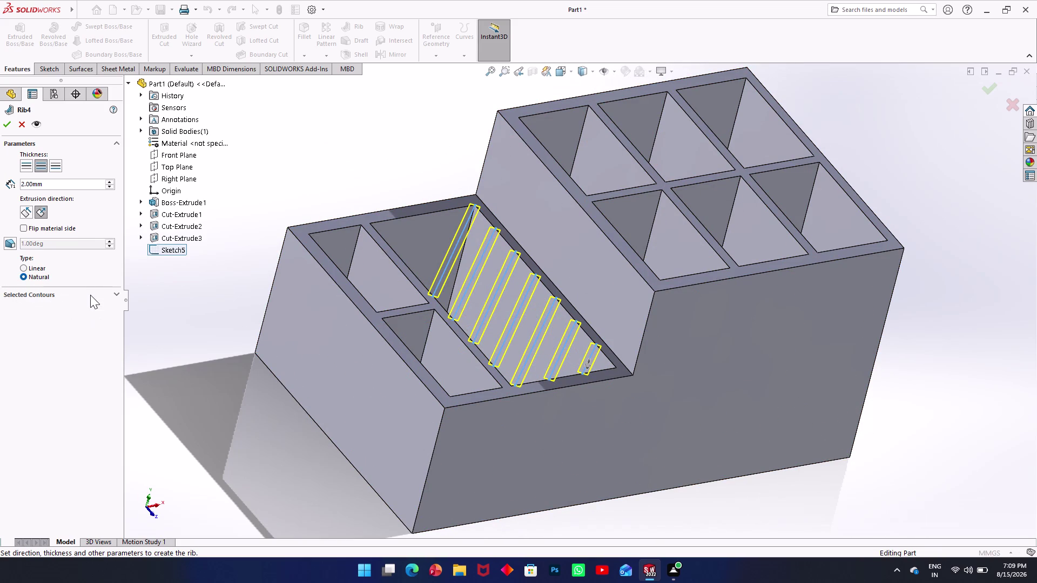
click(5, 127)
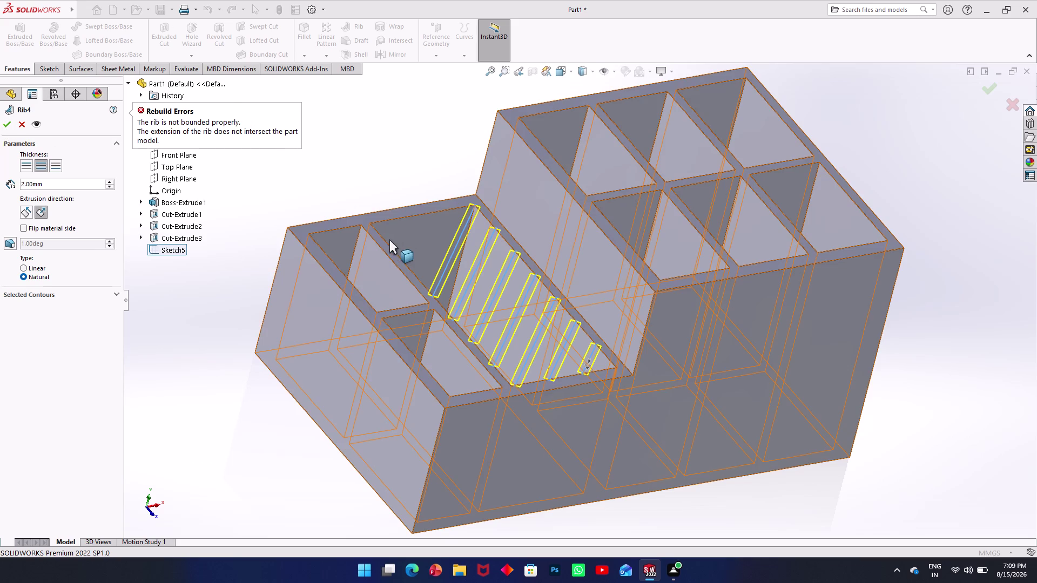
middle_drag(462, 334, 461, 387)
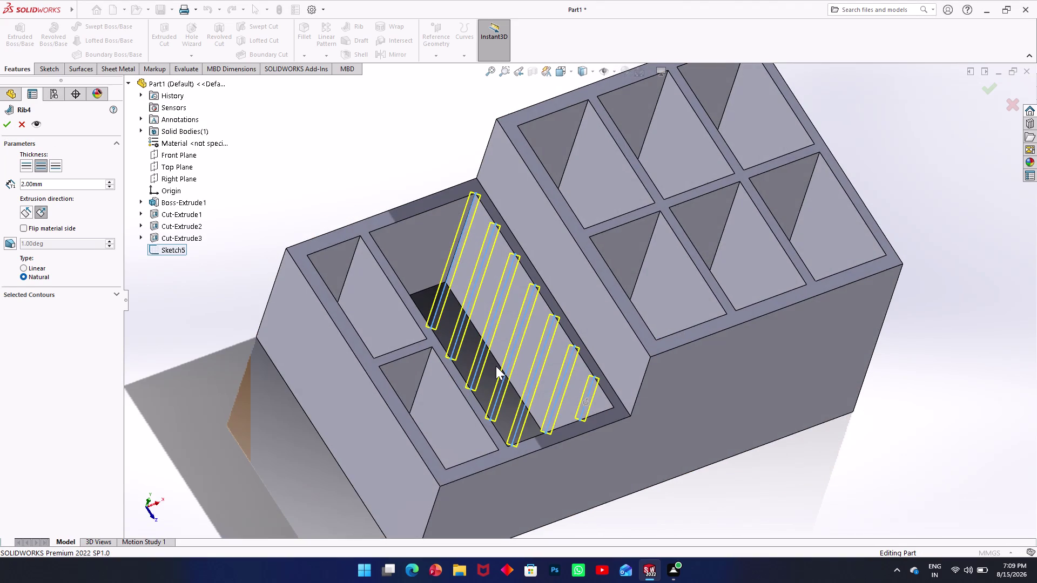
scroll(up, 3)
scroll(down, 3)
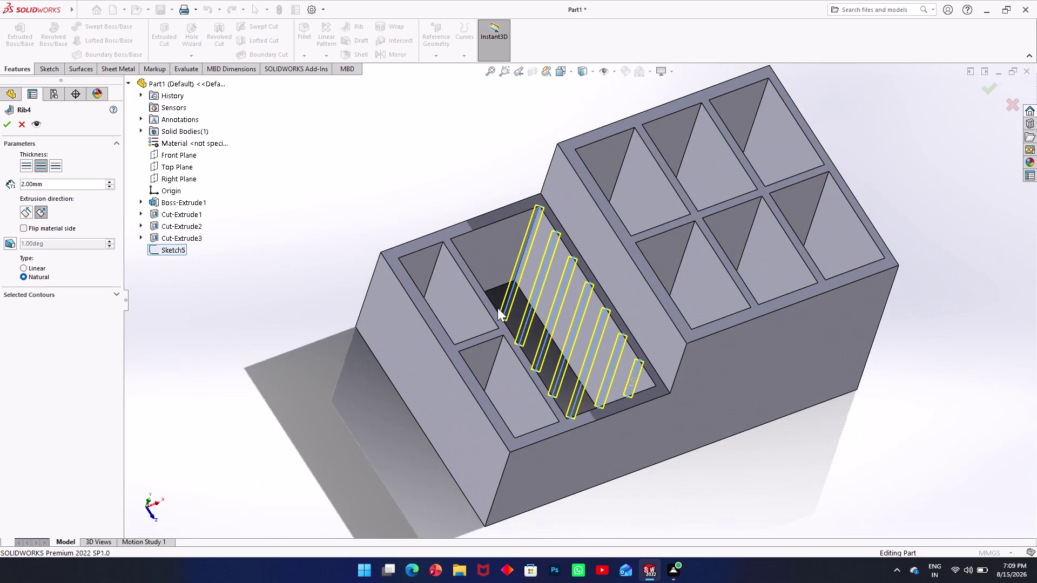
Cancel the failed Rib4 and reopen Sketch5 for editing.
key(z)
click(290, 182)
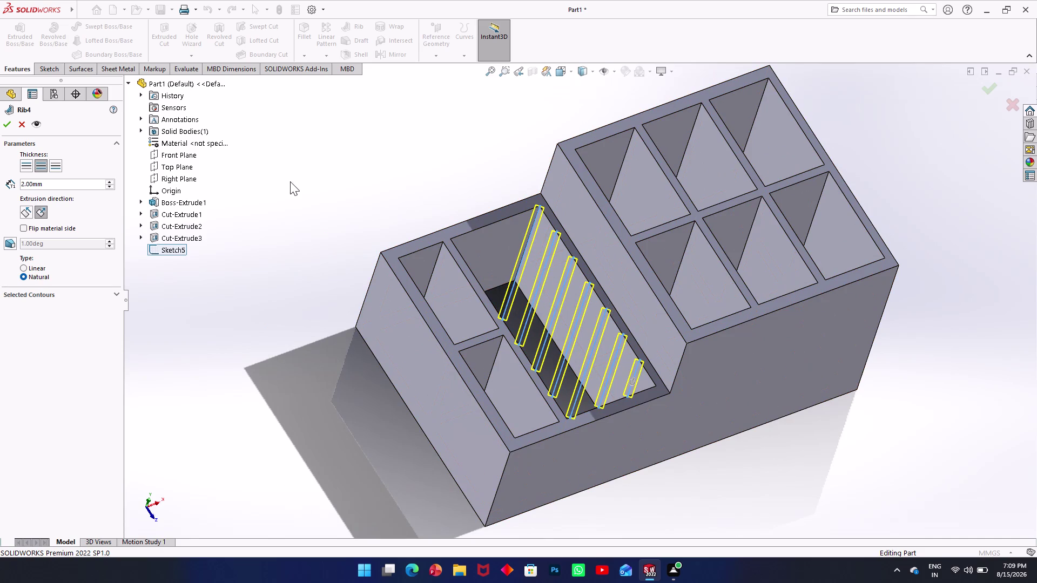
click(12, 128)
click(17, 127)
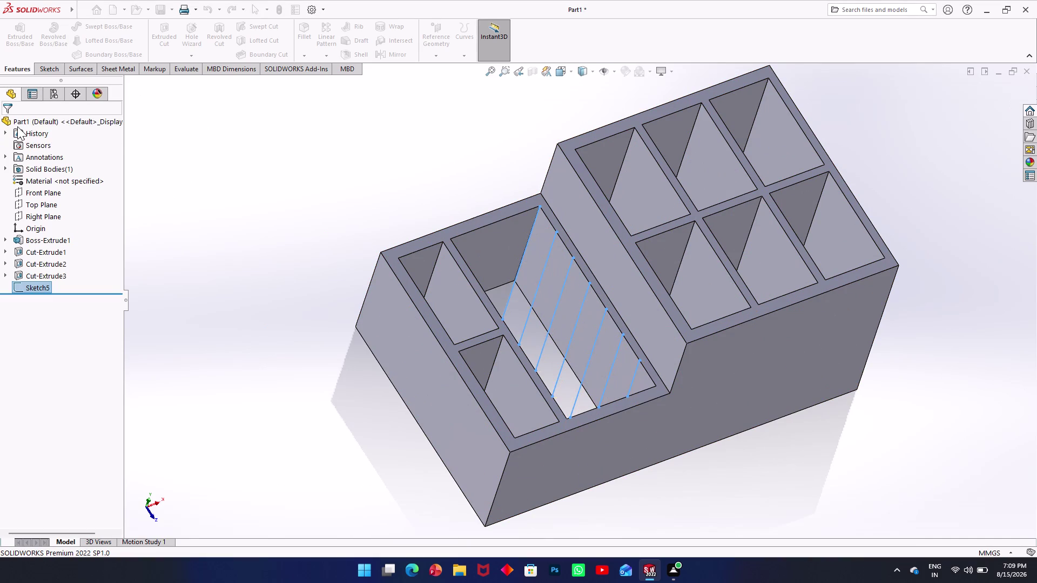
click(42, 63)
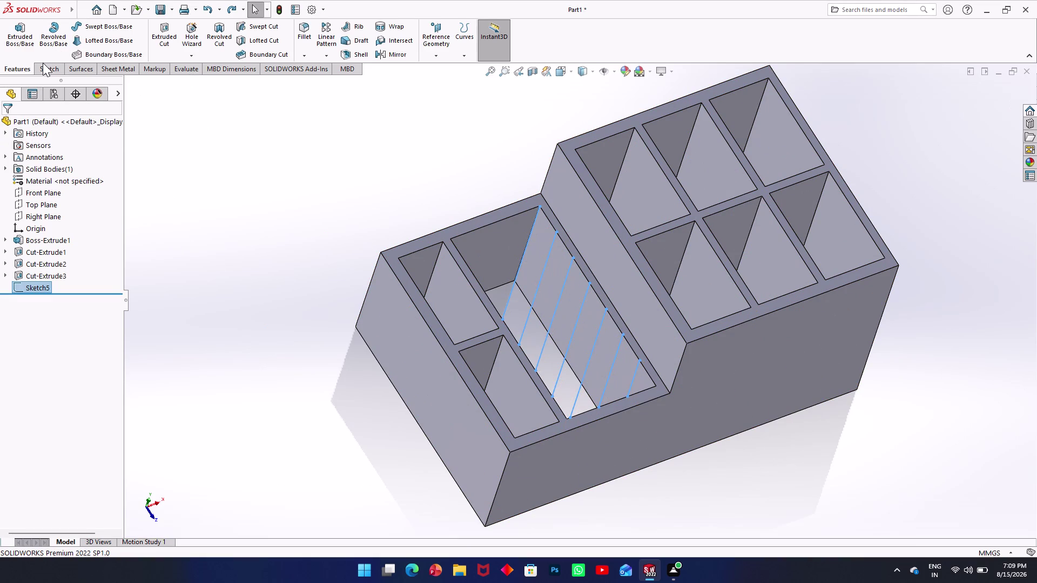
click(43, 65)
Reopen Sketch5 and bring up the actions for its diagonal line.
click(22, 38)
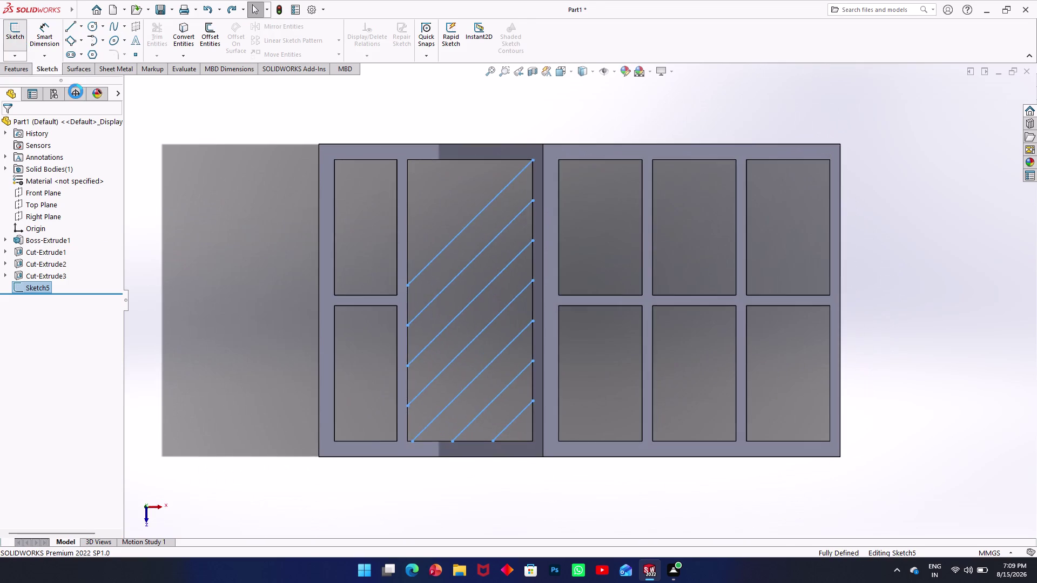
scroll(up, 3)
scroll(down, 3)
scroll(down, 3)
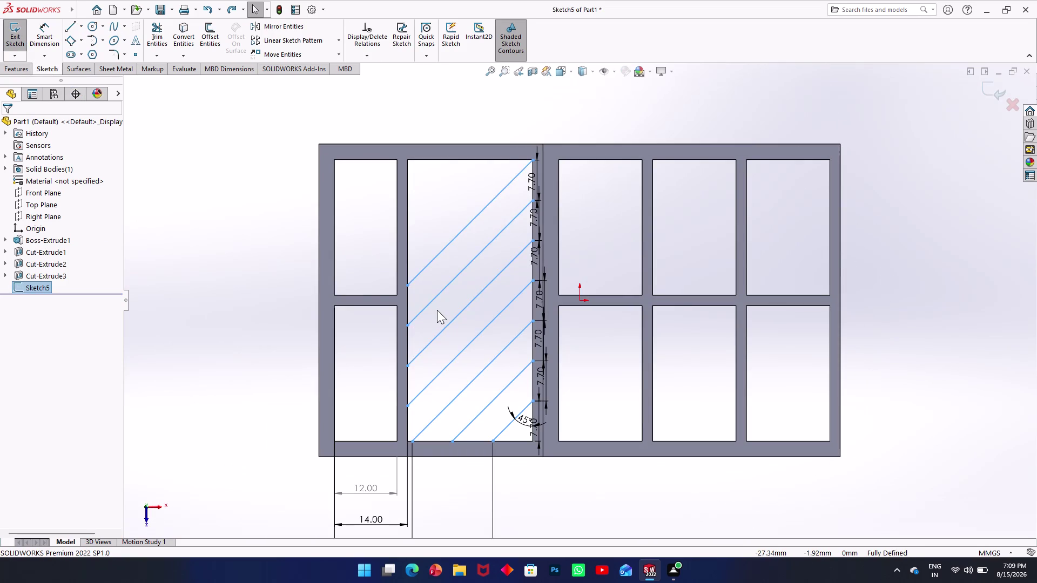
scroll(down, 3)
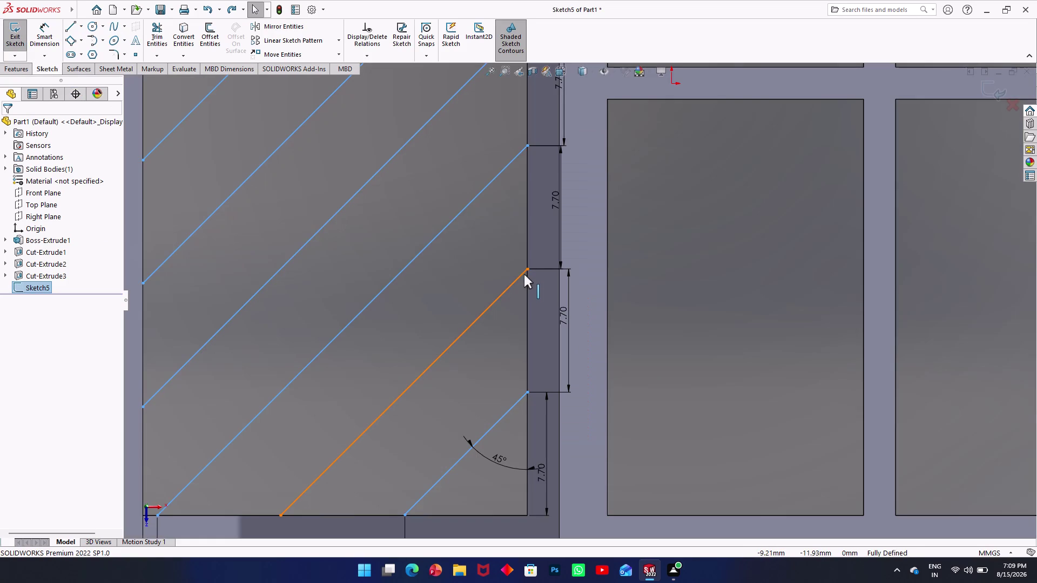
right_click(493, 306)
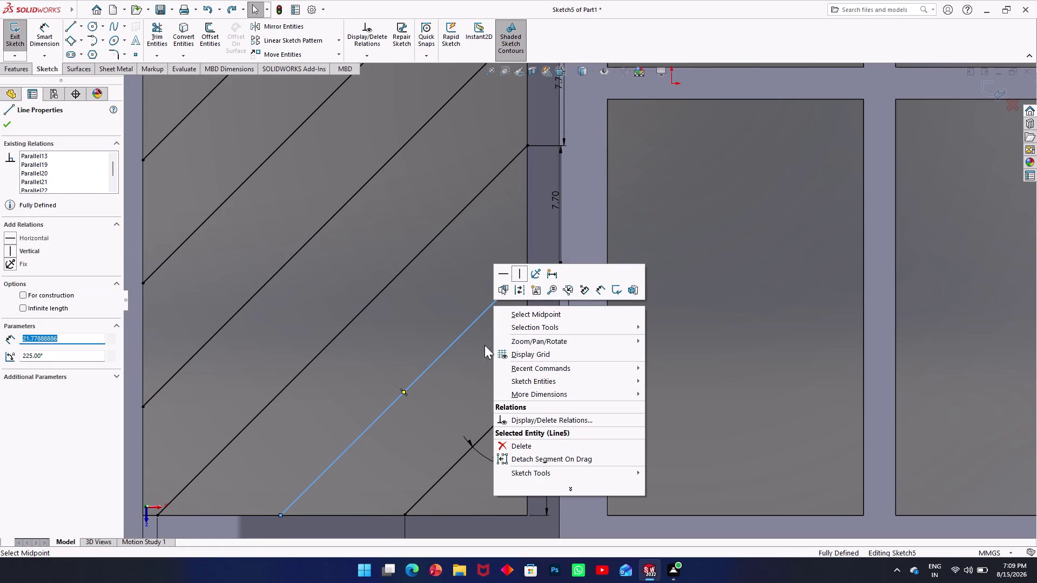
key(ctrl+z)
key(ctrl+z)
click(264, 240)
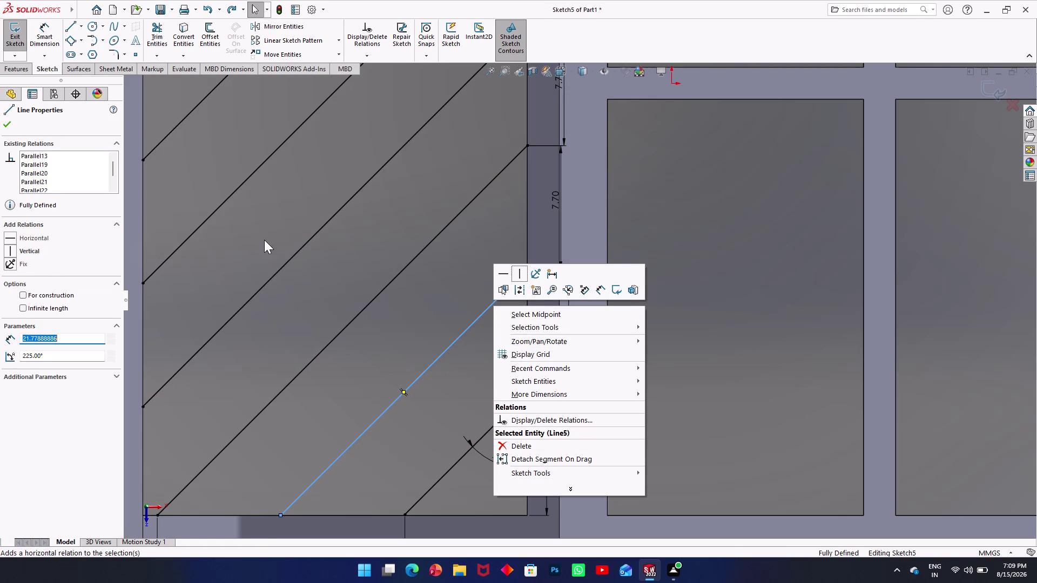
Undo the patterned diagonal copies until one 45° line remains, then exit Sketch5.
key(ctrl+z)
key(ctrl+z)
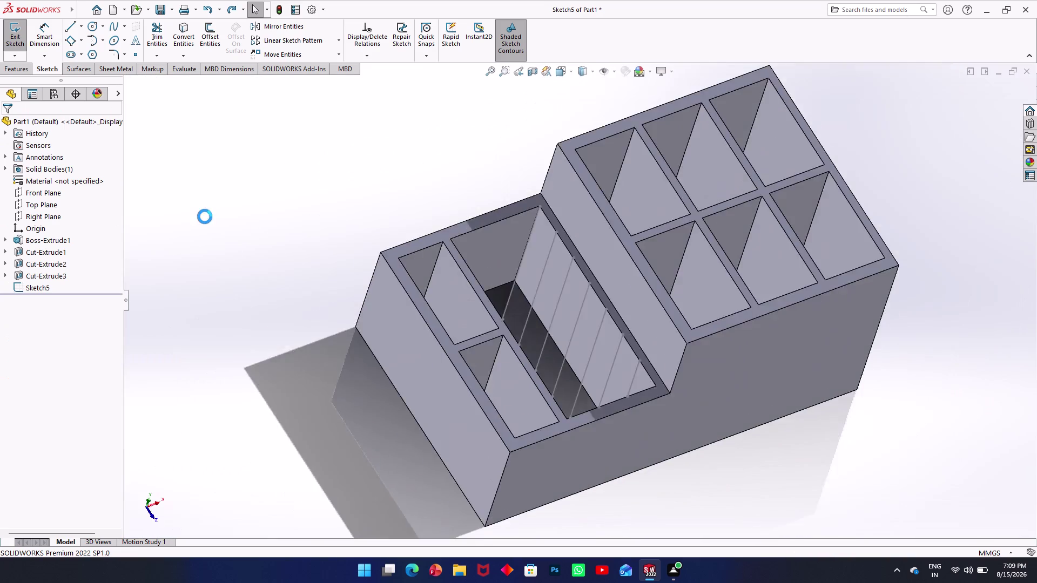
key(ctrl+z)
key(ctrl+z)
key(ctrl+z)
key(ctrl+z)
key(ctrl+z)
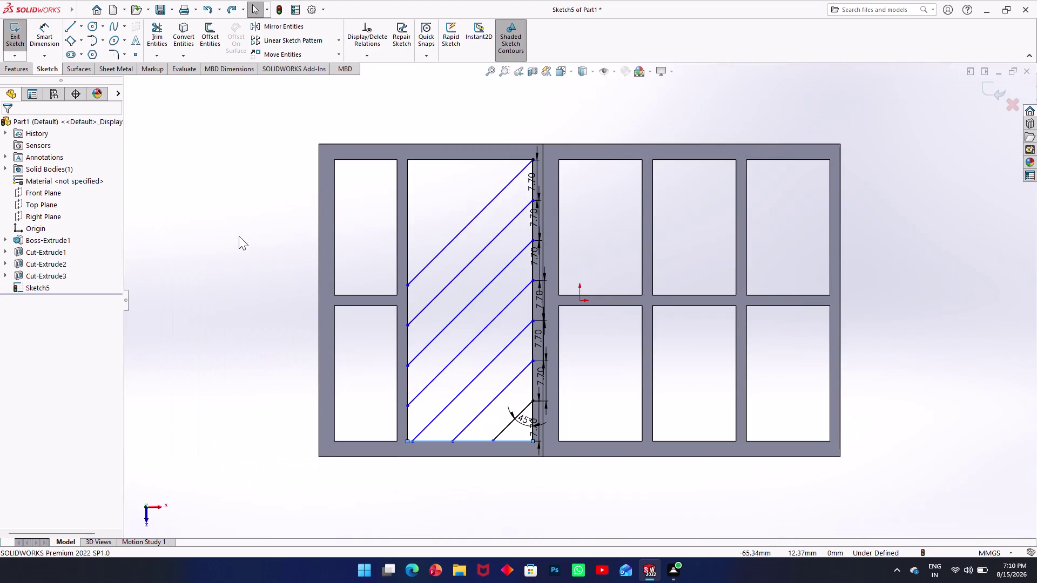
key(ctrl+z)
key(ctrl+z)
key(ctrl+z)
key(ctrl+z)
key(ctrl+z)
key(ctrl+z)
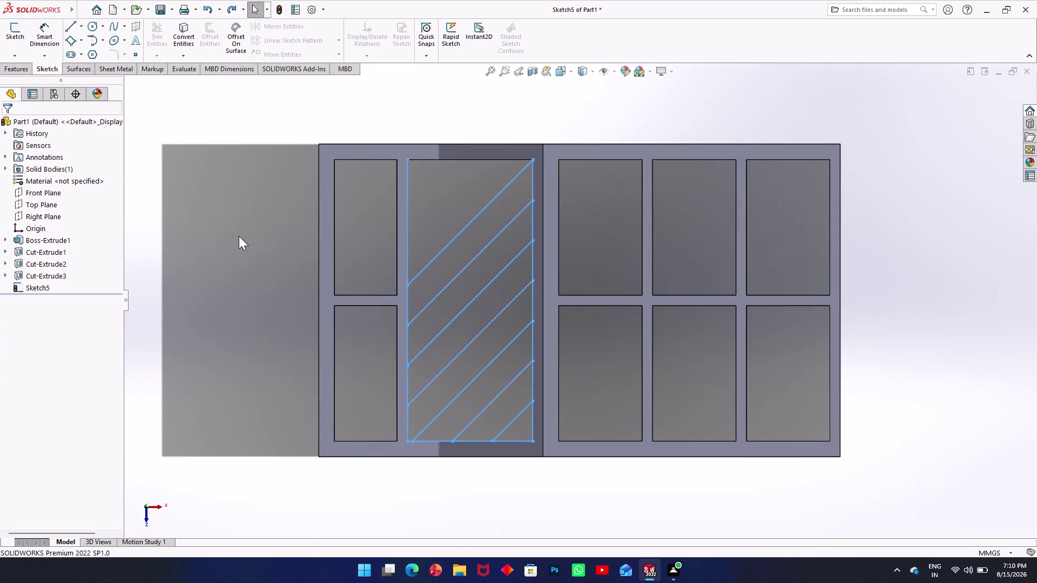
key(ctrl+z)
key(ctrl+z)
key(ctrl+z)
key(ctrl+z)
key(ctrl+z)
key(ctrl+z)
key(ctrl+z)
key(ctrl+z)
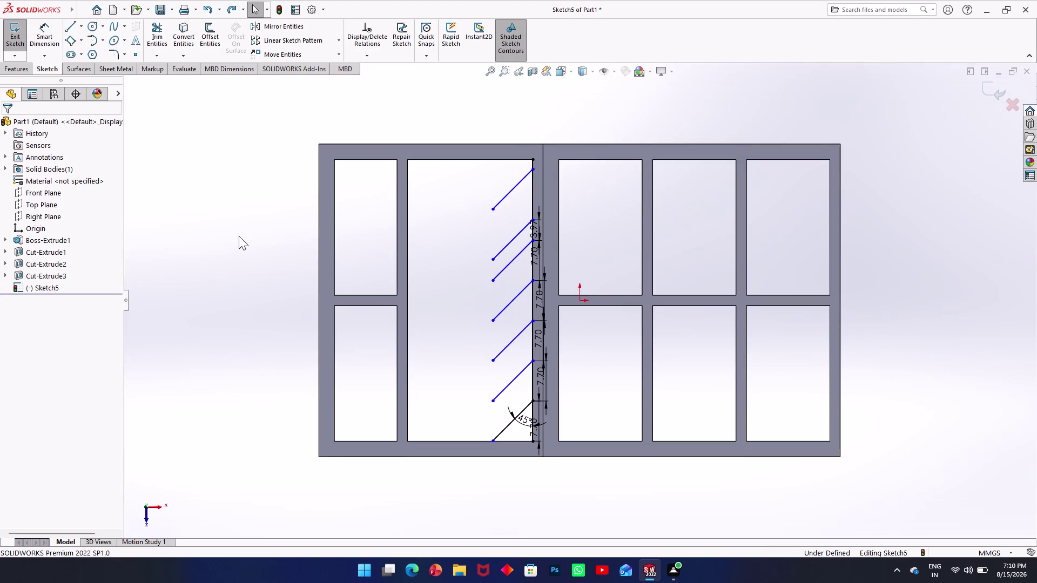
key(ctrl+z)
key(ctrl+z)
key(ctrl+z)
key(ctrl+z)
key(ctrl+z)
key(ctrl+z)
key(ctrl+z)
key(ctrl+z)
key(ctrl+z)
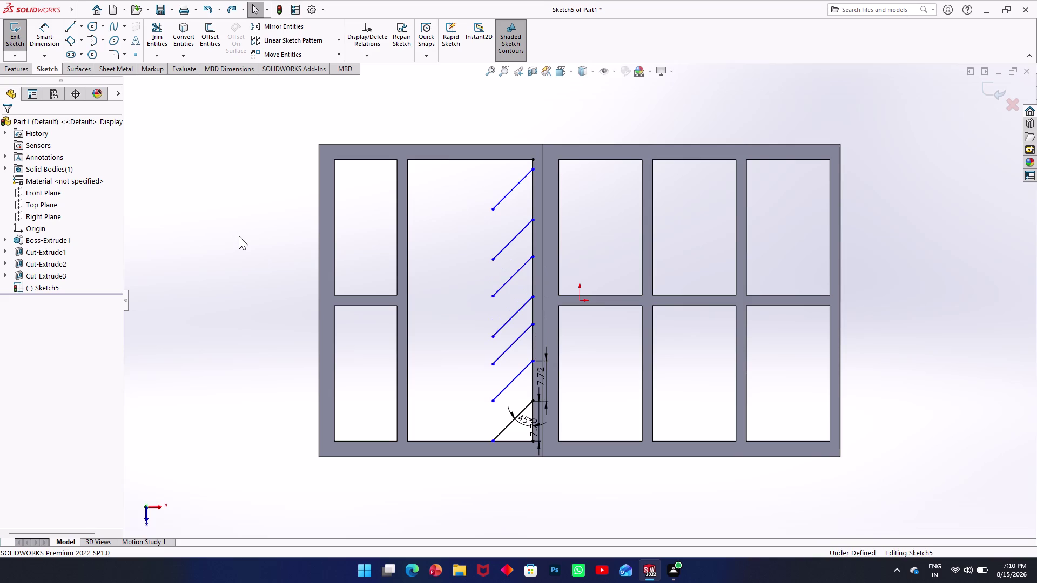
key(ctrl+z)
key(ctrl+z)
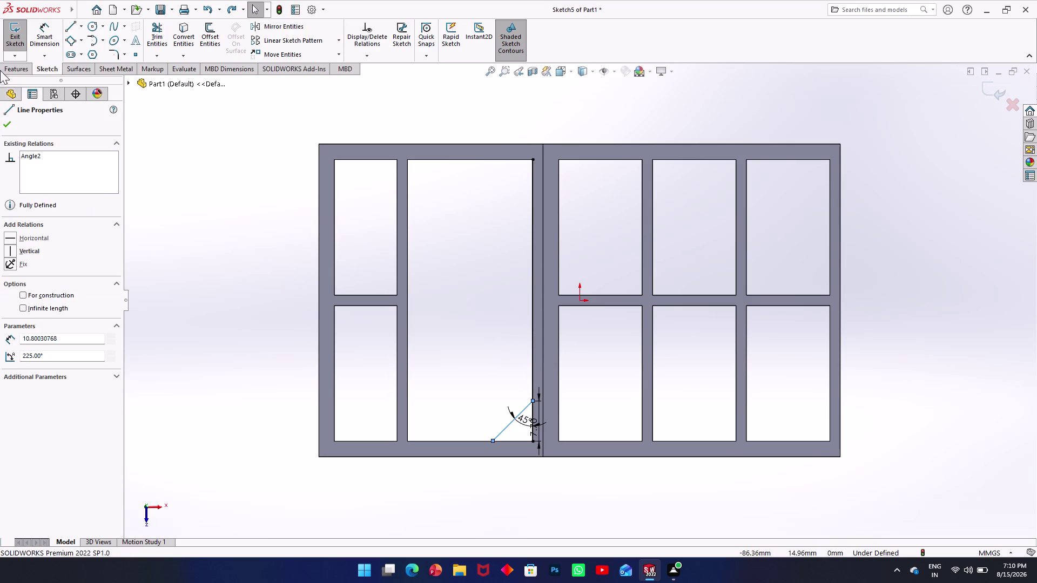
click(10, 41)
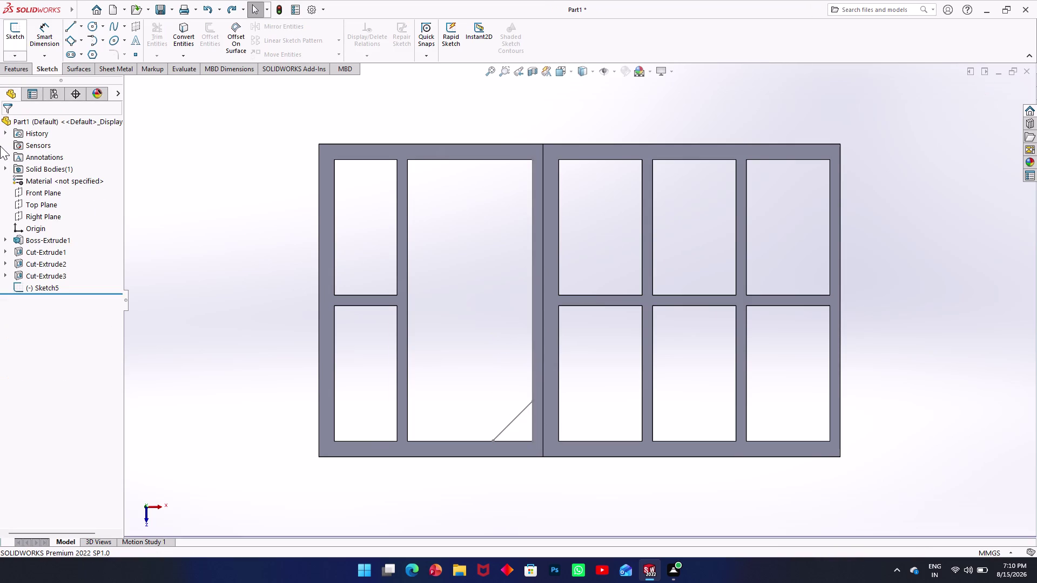
click(17, 73)
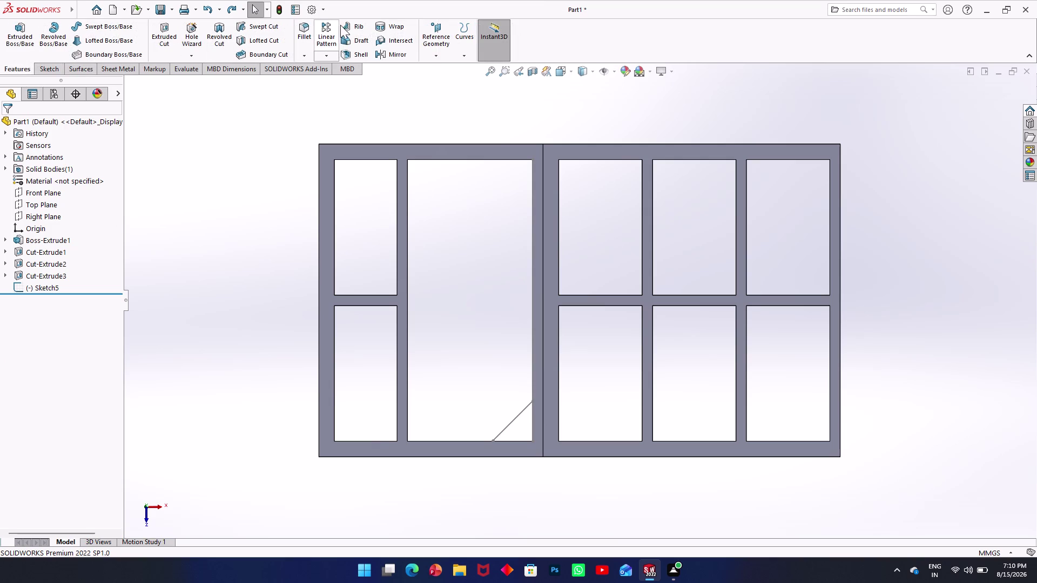
Launch the Rib command and orbit the part to view the pocket in 3D.
click(352, 24)
middle_drag(321, 376, 302, 328)
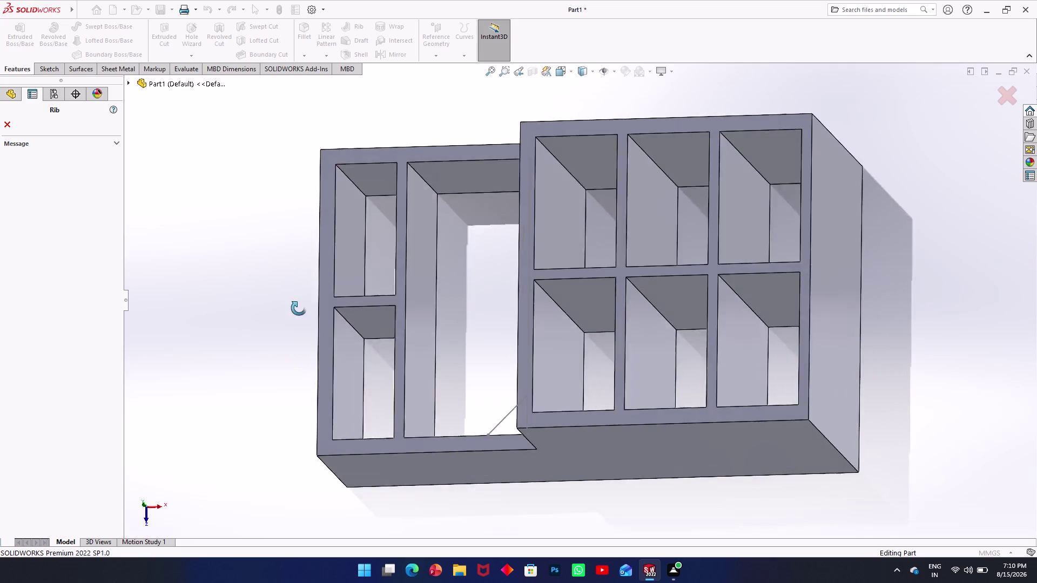
middle_drag(302, 328, 298, 281)
Pick the diagonal line as rib profile and set the rib thickness to 0.5 mm.
click(487, 411)
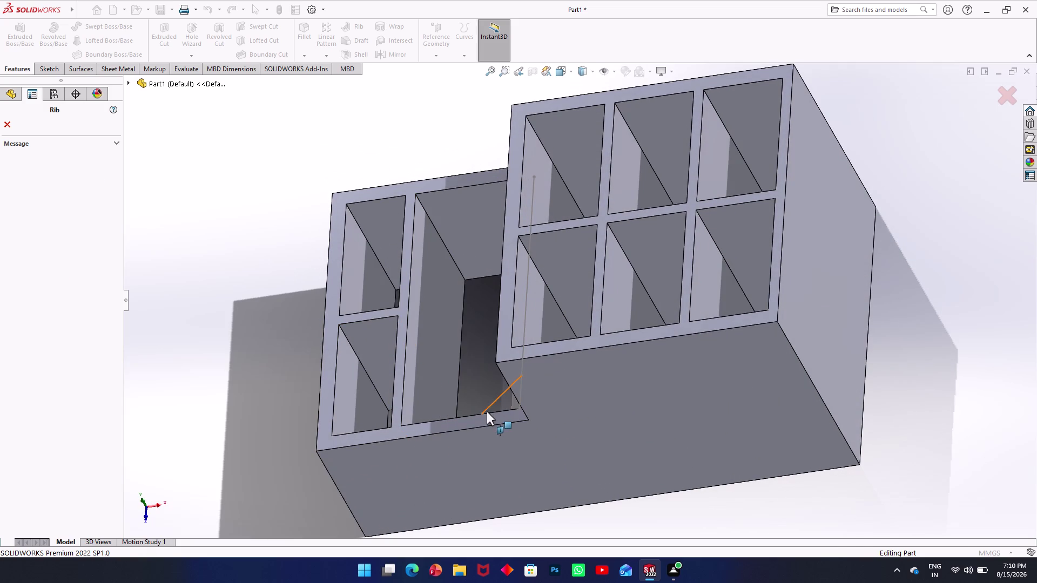
middle_drag(323, 336, 413, 375)
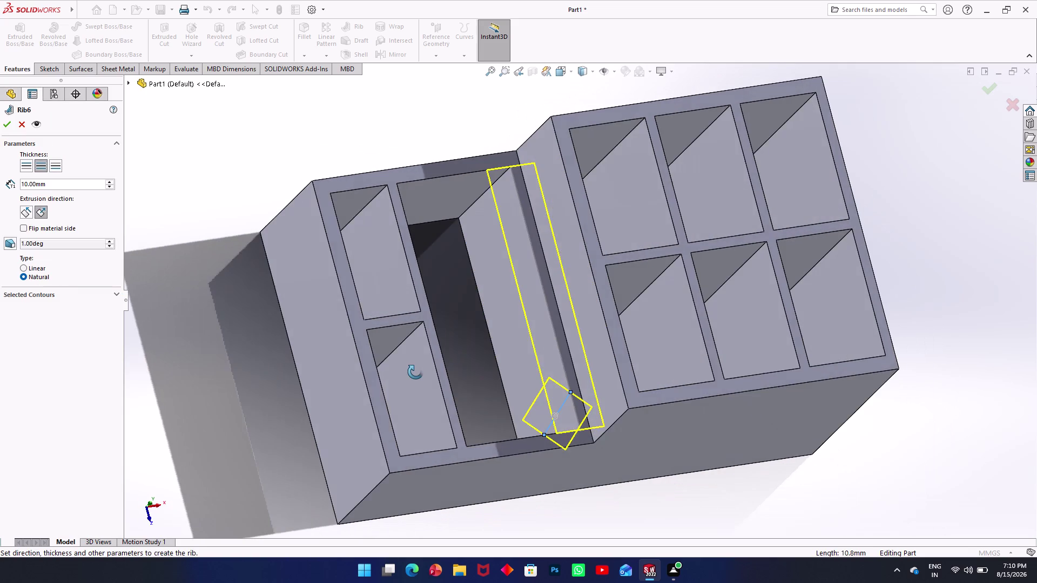
middle_drag(412, 376, 407, 388)
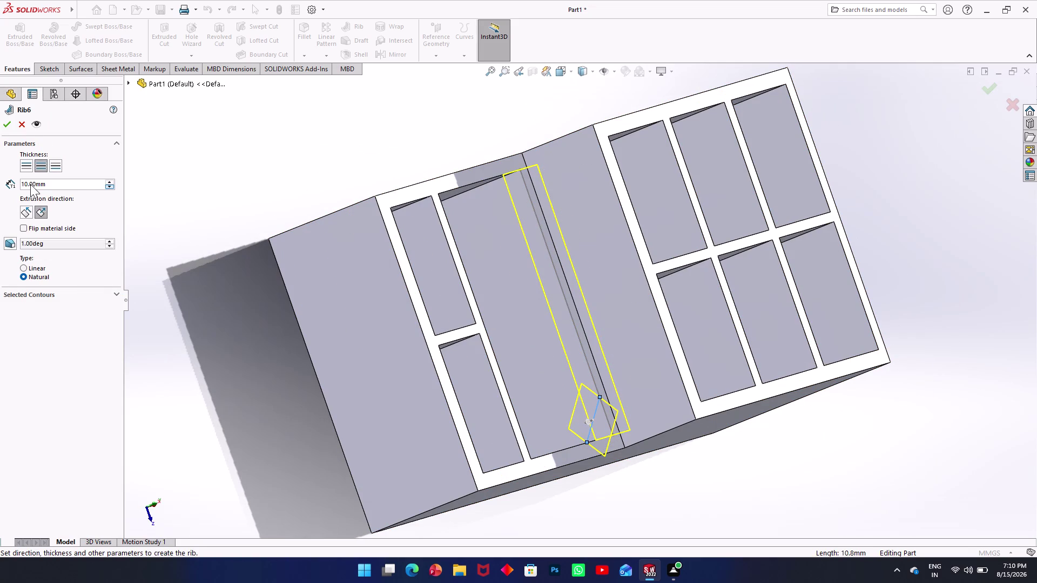
drag(53, 185, 0, 191)
text(0.5)
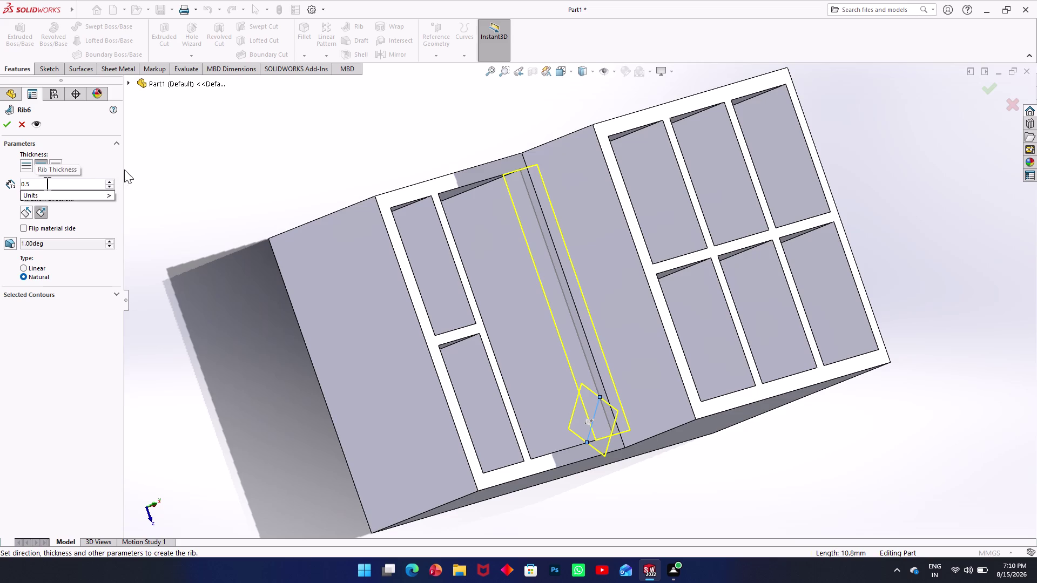
click(151, 172)
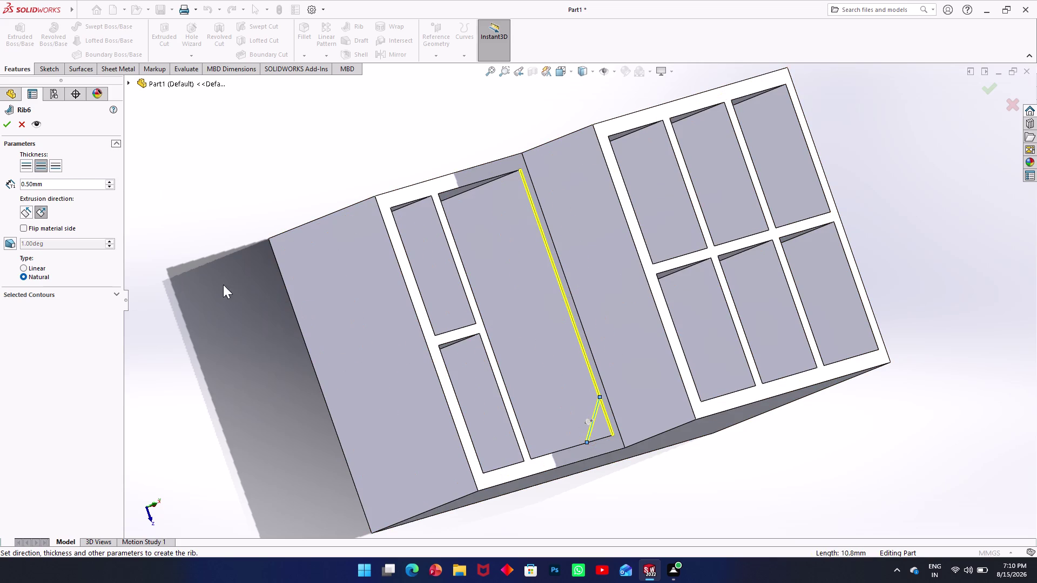
middle_drag(295, 391, 215, 293)
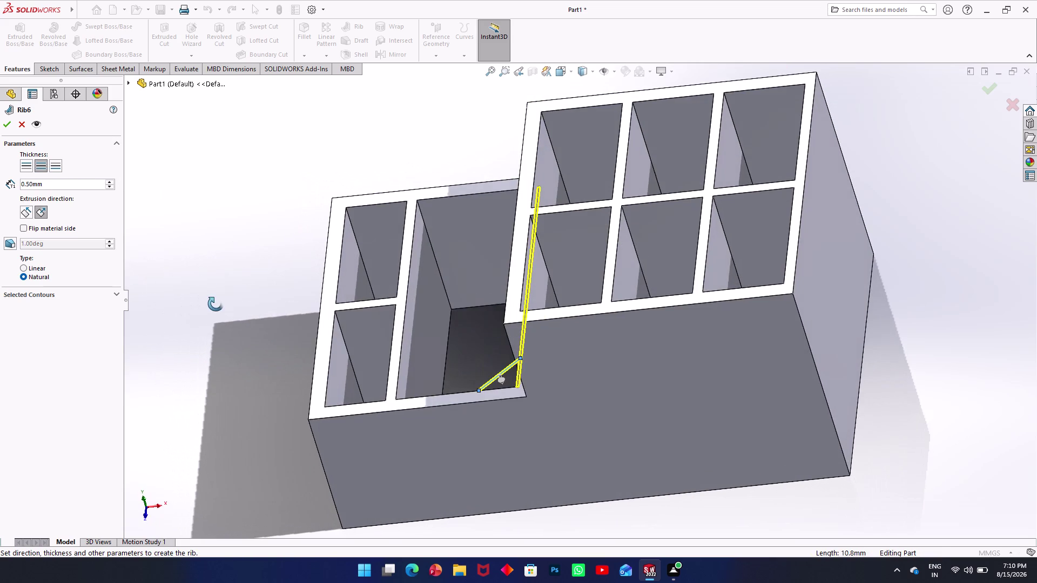
middle_drag(215, 292, 215, 288)
middle_drag(375, 441, 303, 155)
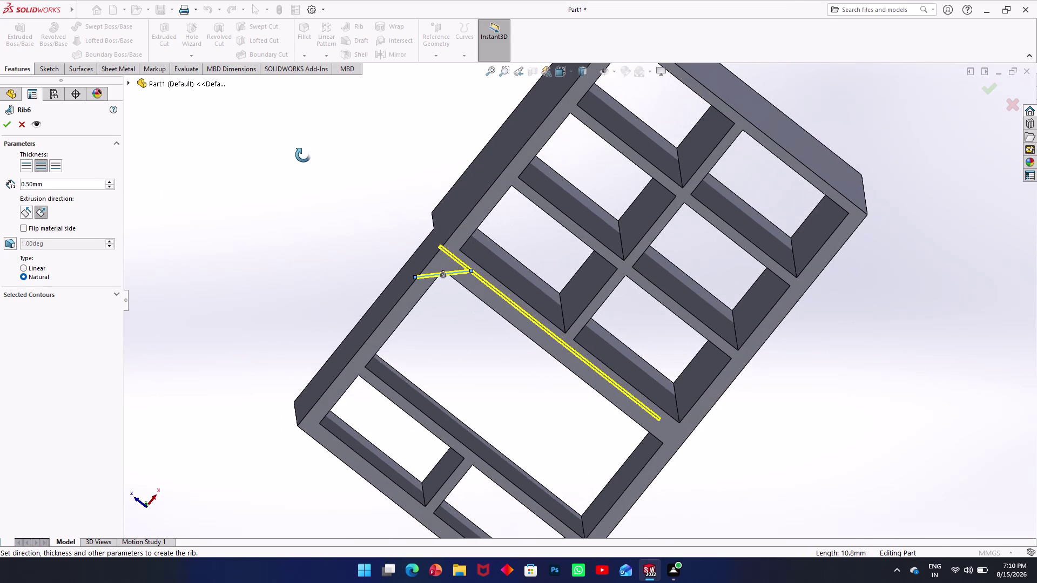
middle_drag(303, 155, 354, 323)
middle_drag(360, 339, 412, 424)
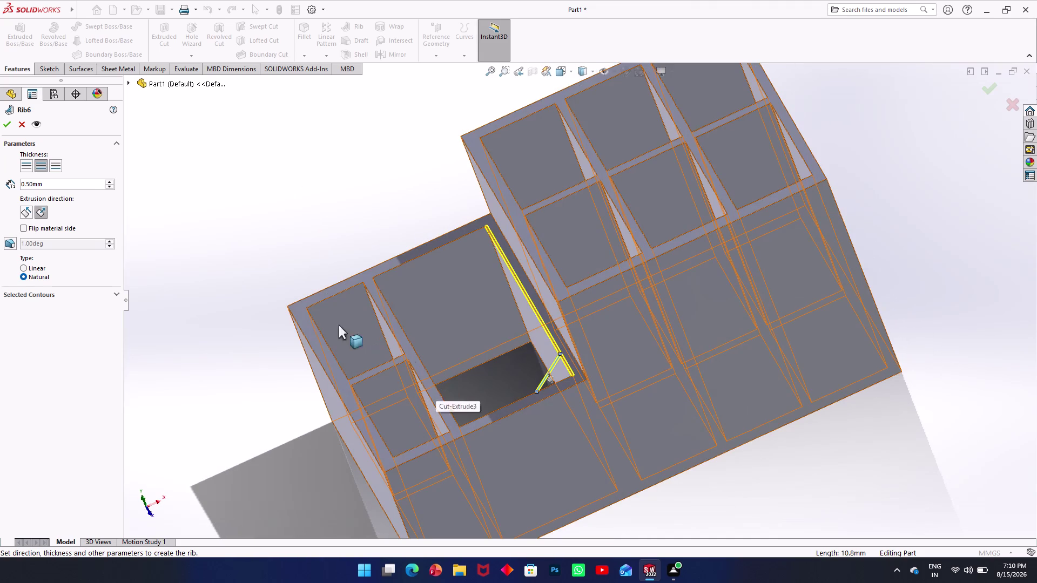
Try creating the rib, dismiss the not-bounded error, and cancel the Rib.
click(6, 126)
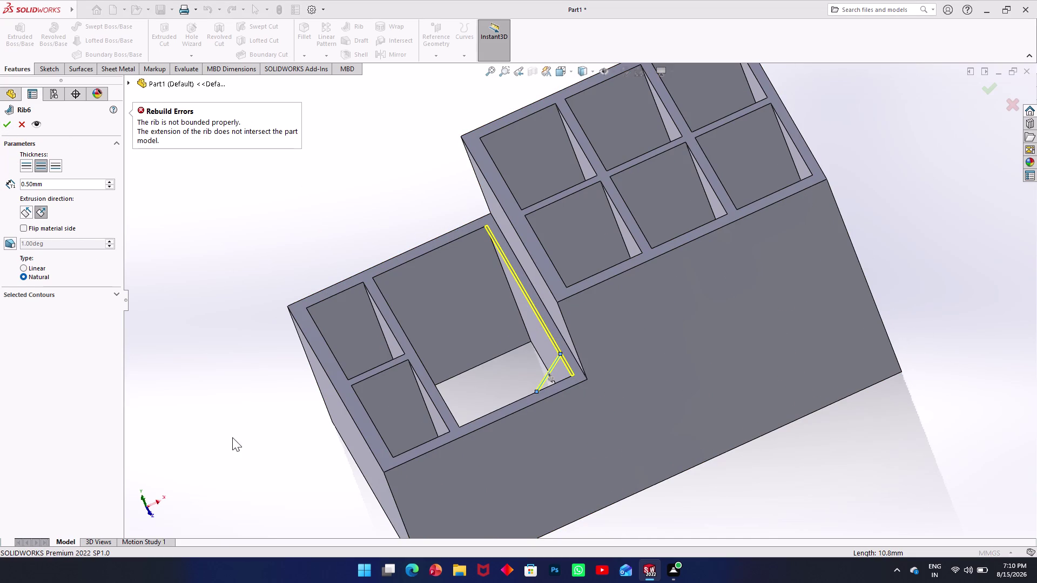
key(ctrl+x)
key(ctrl+z)
key(ctrl+x)
click(24, 125)
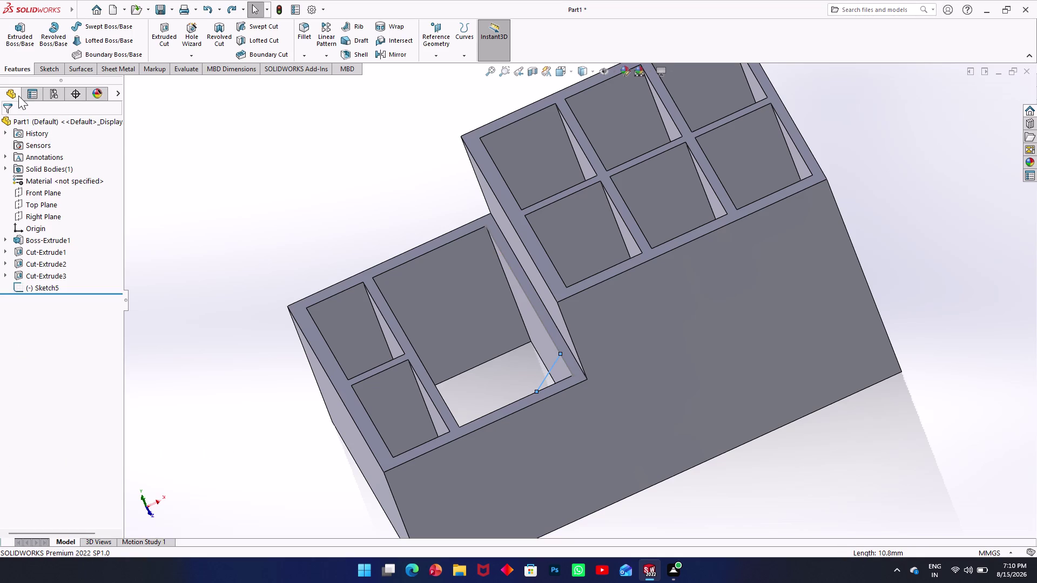
Edit Sketch5 head-on, zoom in, and select the diagonal line's lower endpoint.
key(ctrl+z)
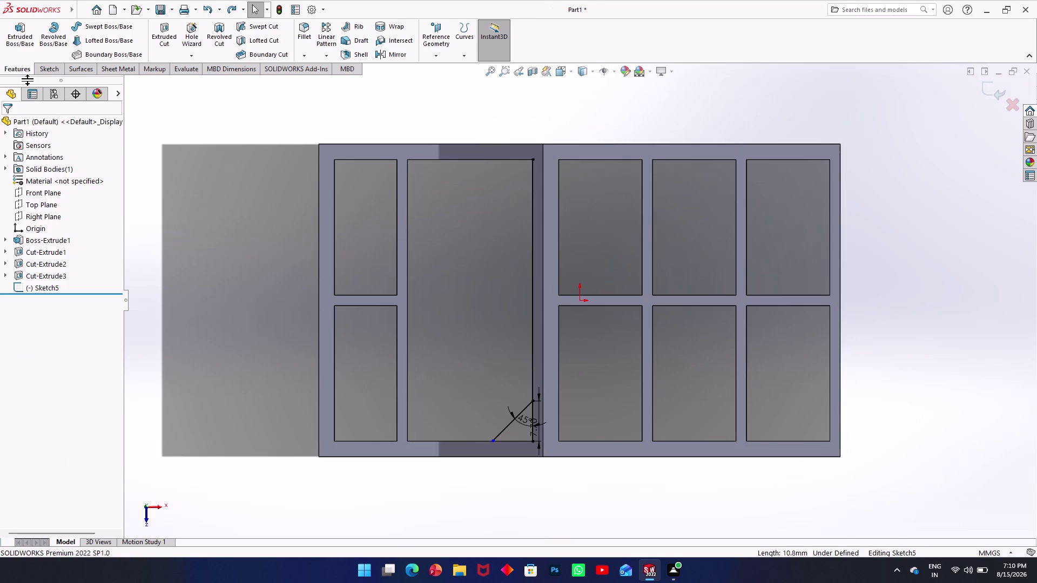
scroll(down, 3)
scroll(down, 3)
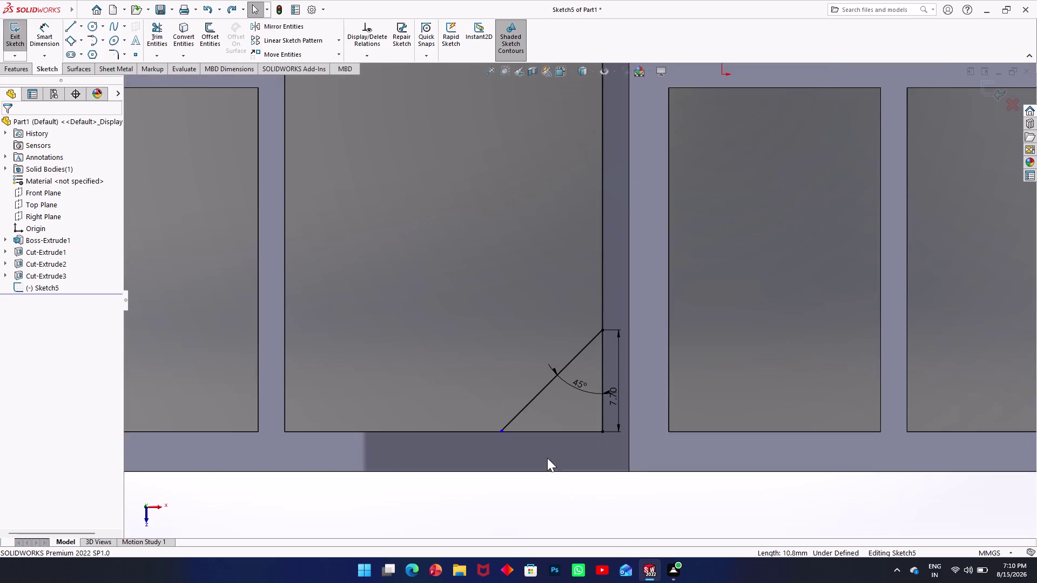
scroll(down, 3)
click(526, 386)
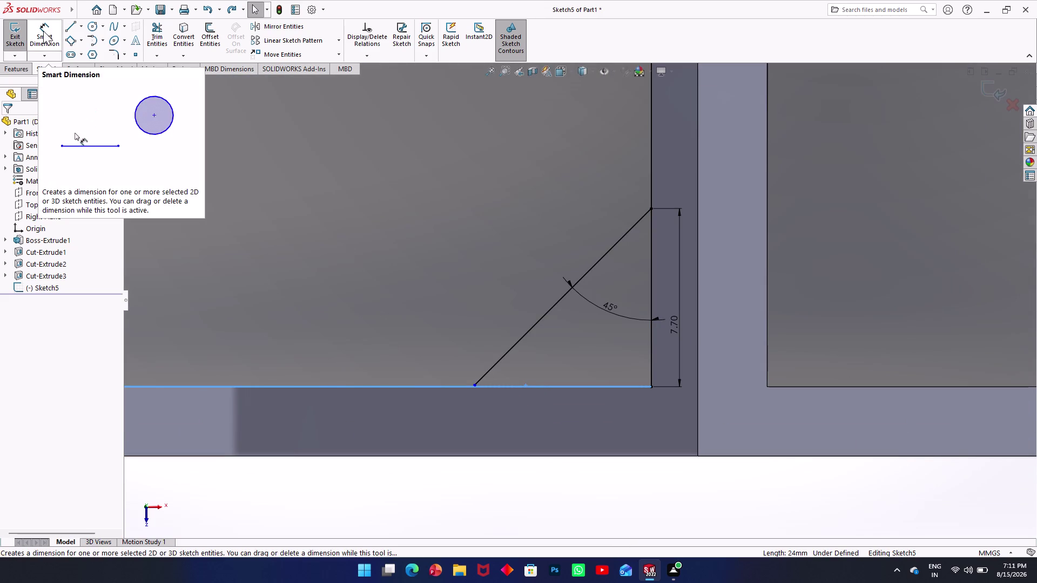
click(180, 46)
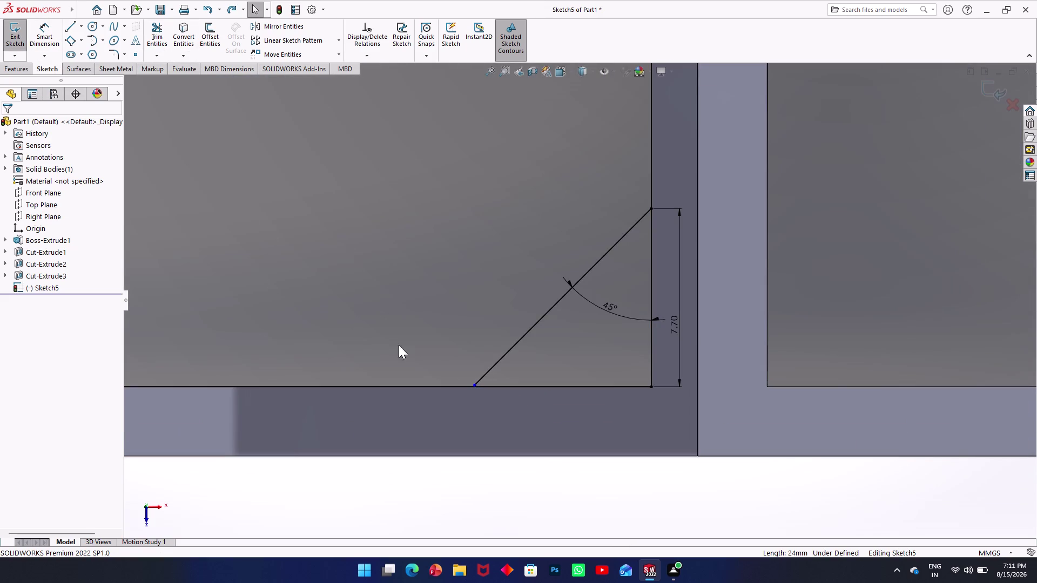
scroll(down, 3)
scroll(down, 3)
scroll(down, 3)
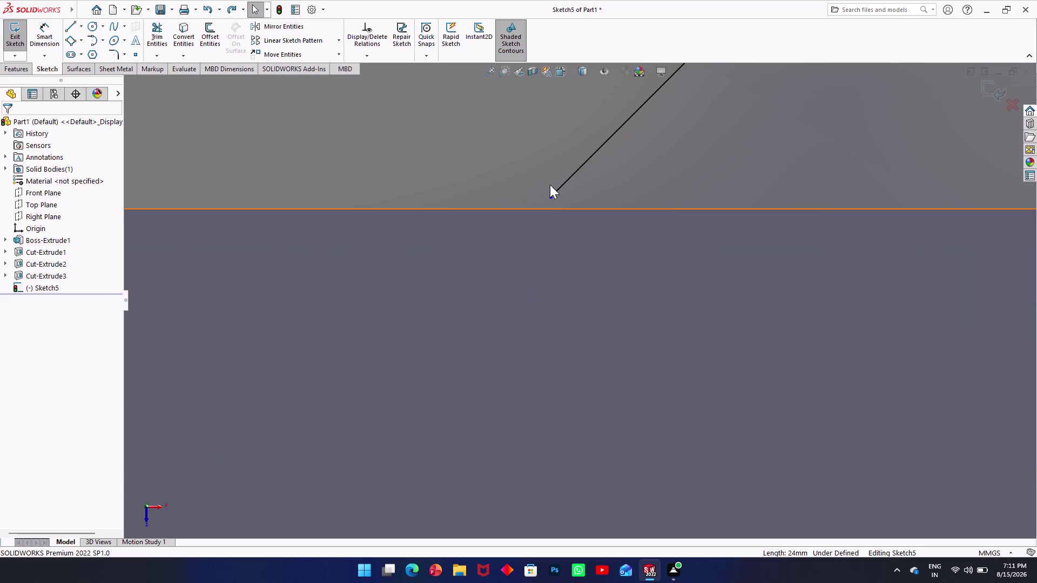
click(553, 200)
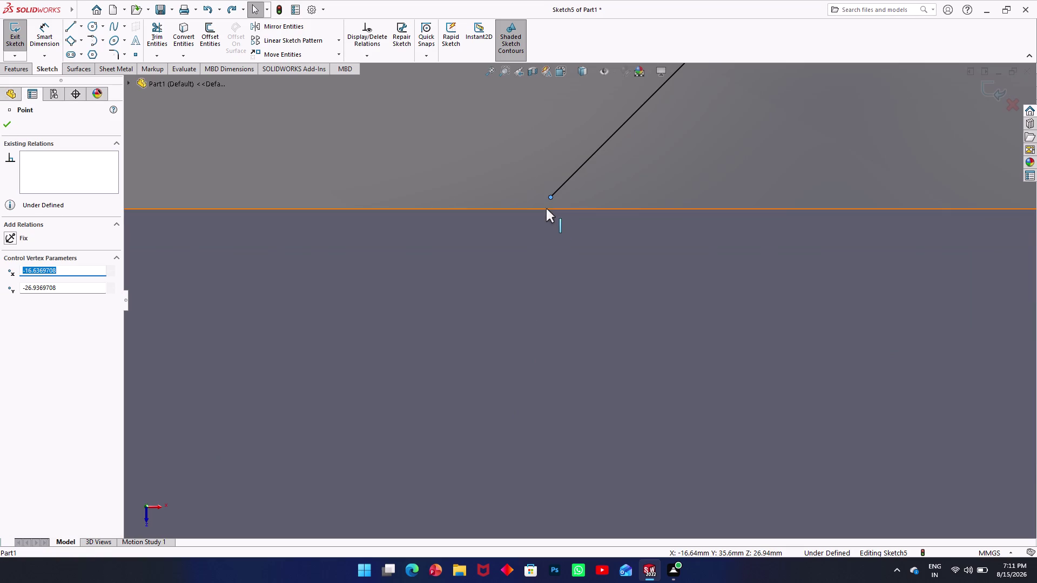
Make the line's lower endpoint coincident with the pocket bottom line, then attempt deleting it.
click(547, 208)
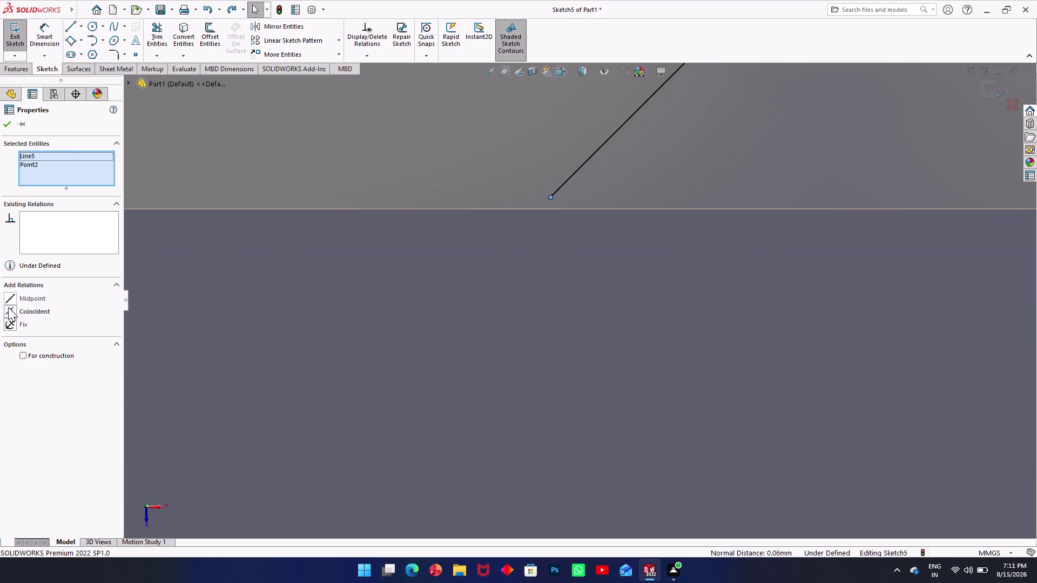
click(8, 307)
scroll(up, 3)
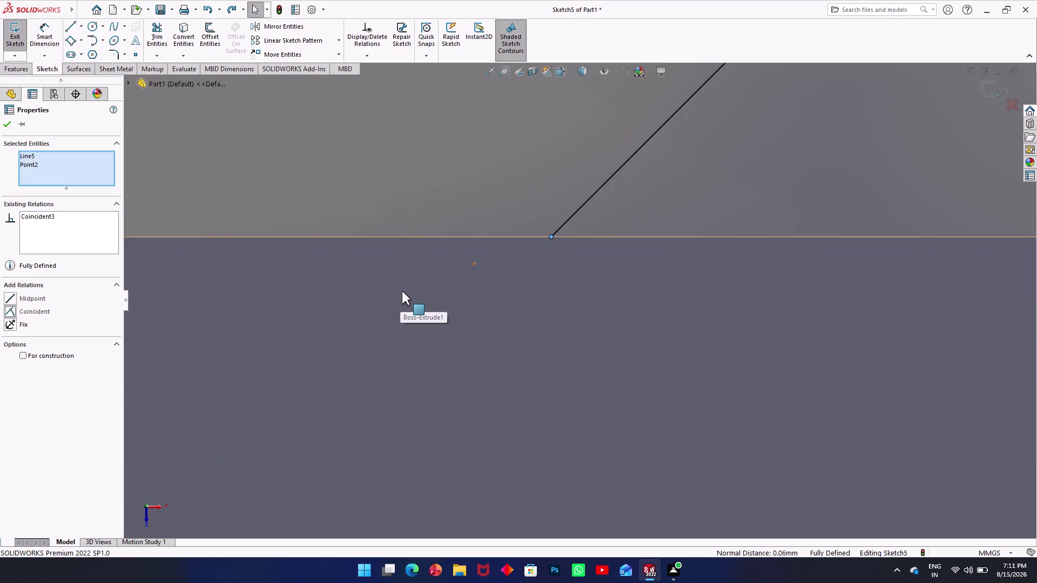
scroll(down, 3)
scroll(down, 3)
scroll(down, 3)
scroll(up, 3)
scroll(up, 3)
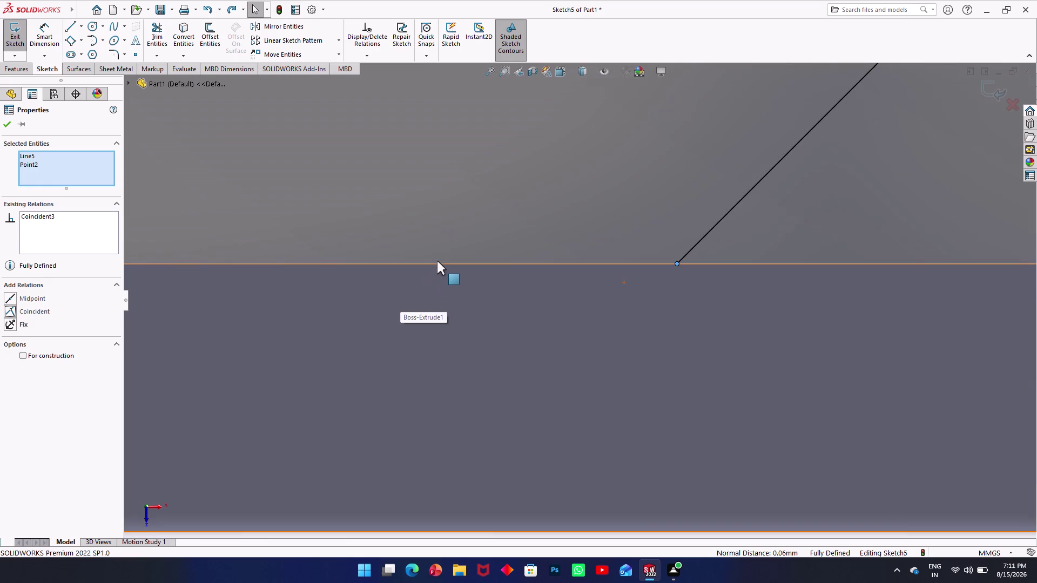
click(446, 261)
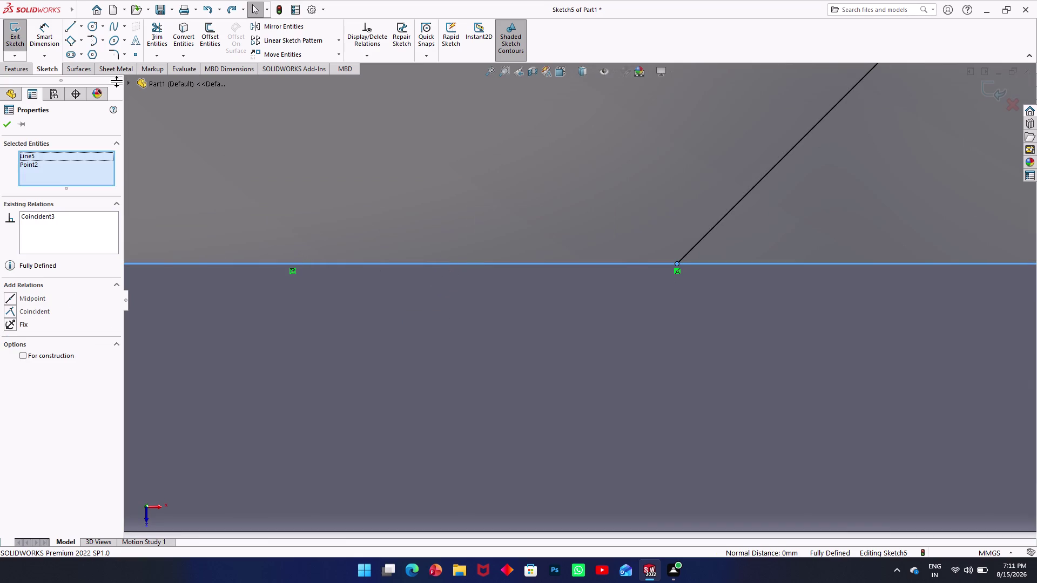
key(Delete)
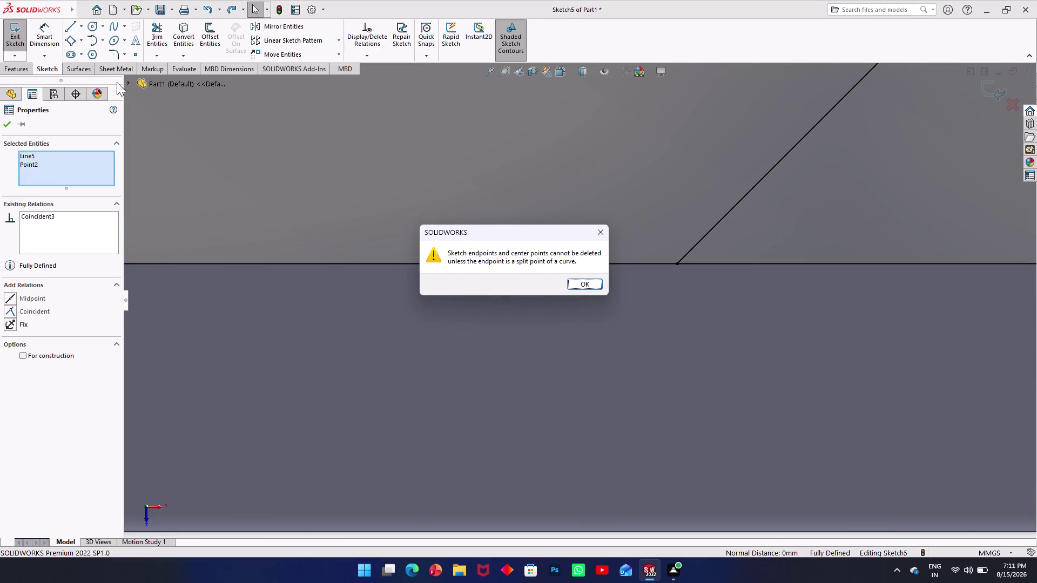